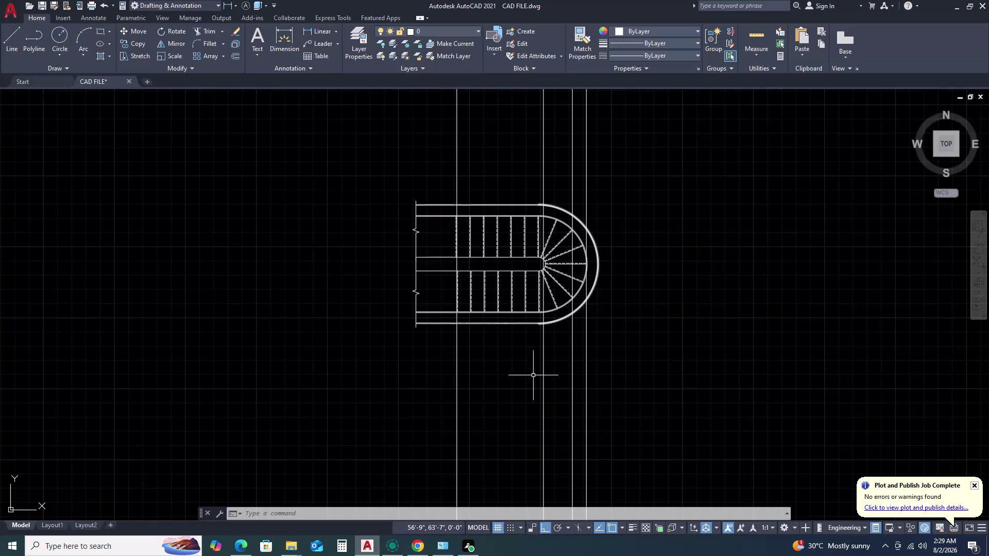
Bring the stepped stair section into view and window-select the top tread and riser.
scroll(down, 3)
scroll(up, 3)
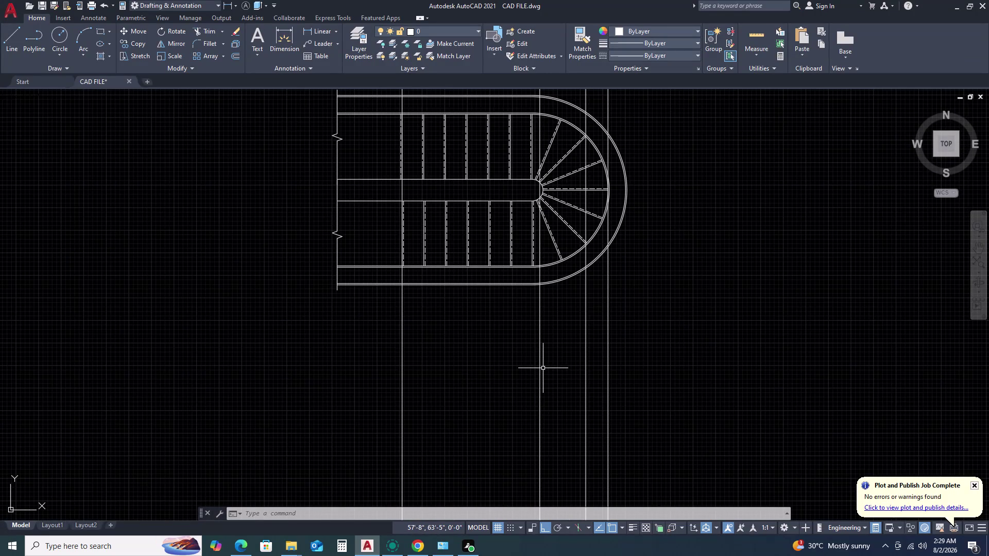
scroll(down, 3)
middle_drag(573, 403, 565, 348)
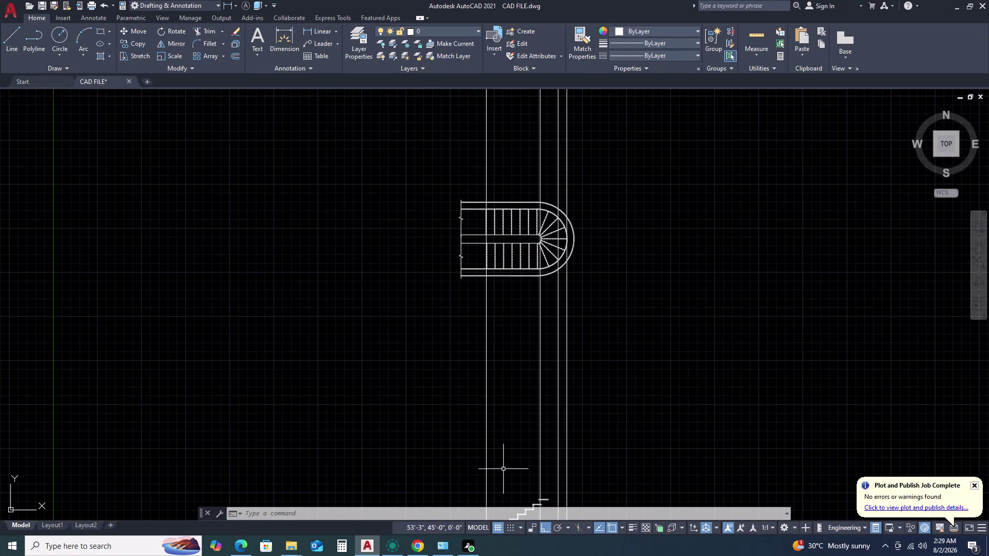
middle_drag(541, 461, 535, 408)
scroll(up, 3)
middle_drag(495, 432, 508, 391)
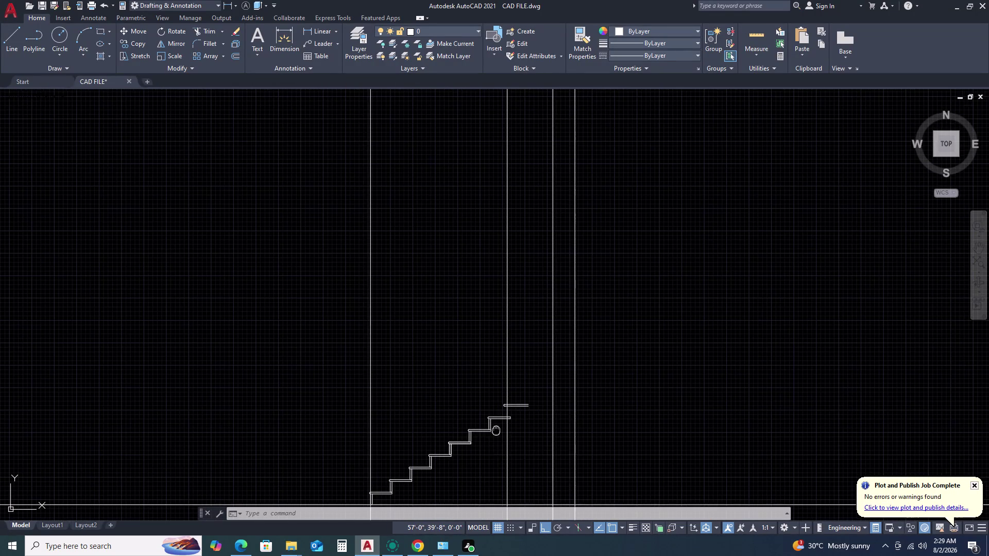
middle_click(509, 387)
scroll(up, 3)
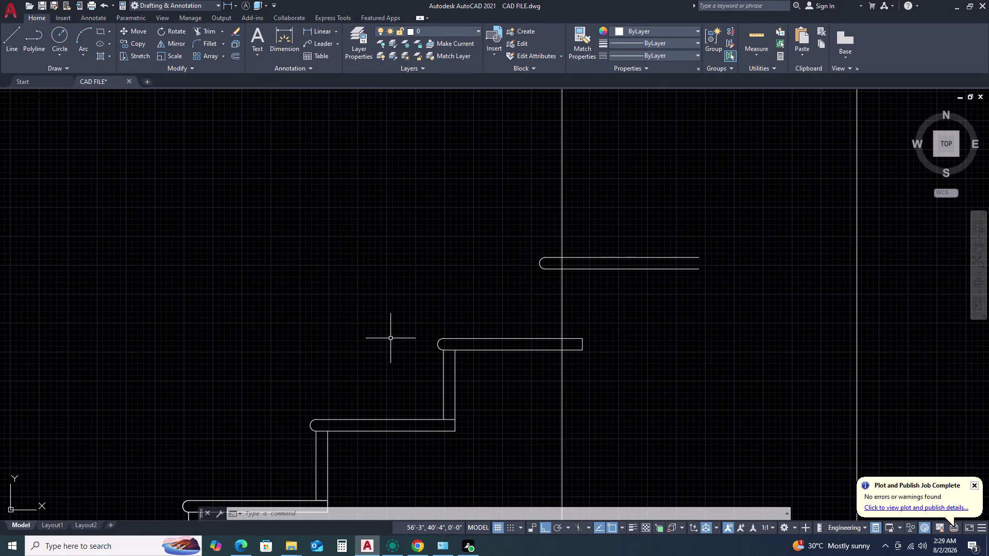
click(411, 302)
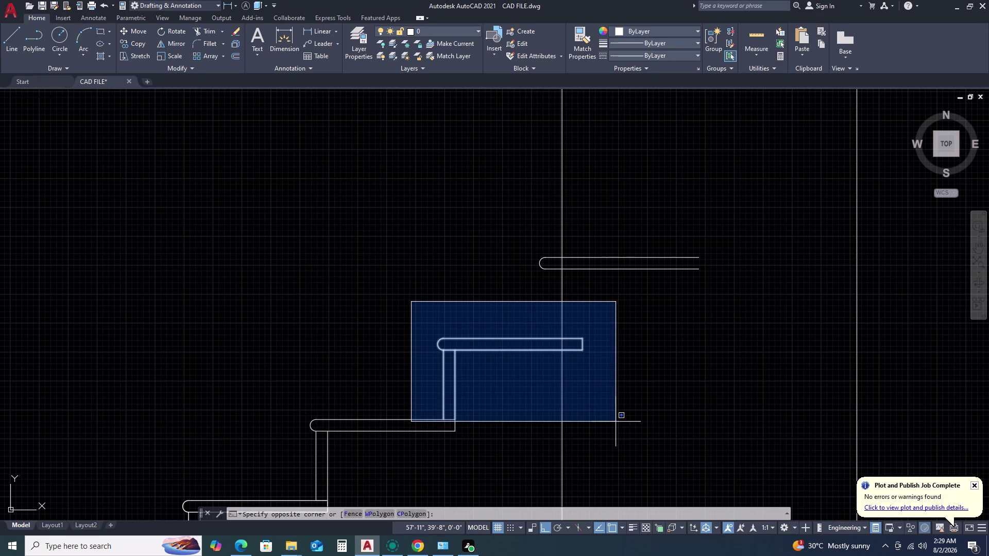
click(615, 422)
scroll(up, 3)
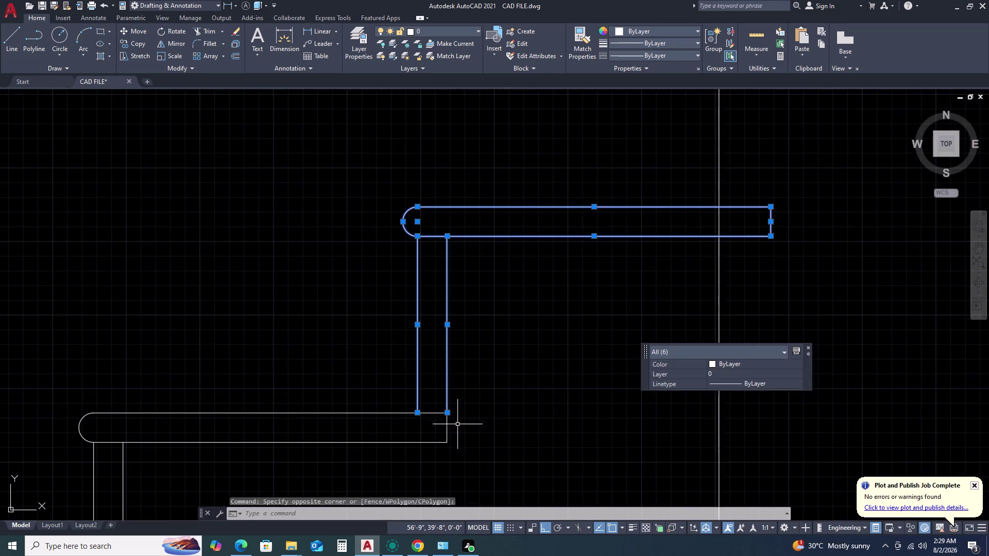
scroll(down, 3)
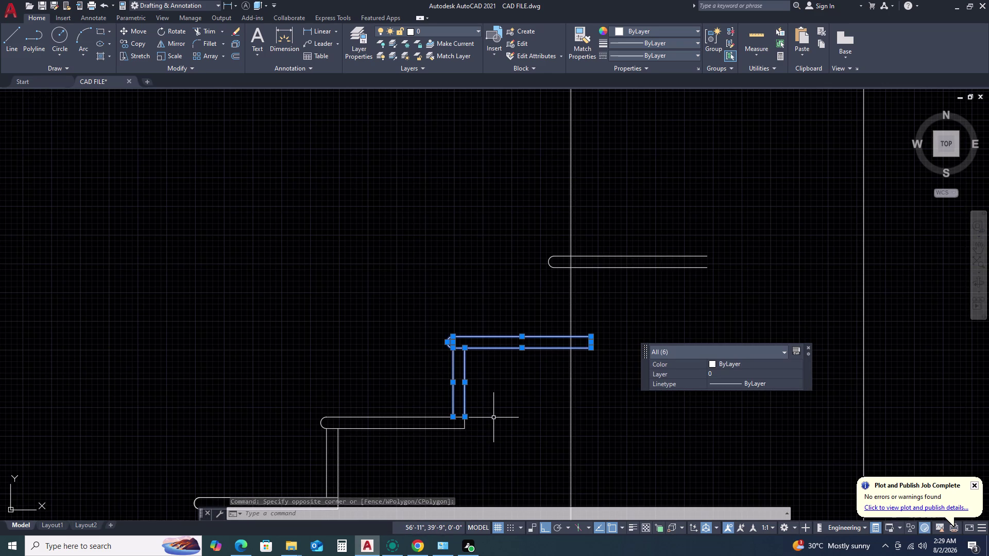
Copy the step from the riser's bottom corner onto the top tread, with Ortho off.
text(CO)
key(space)
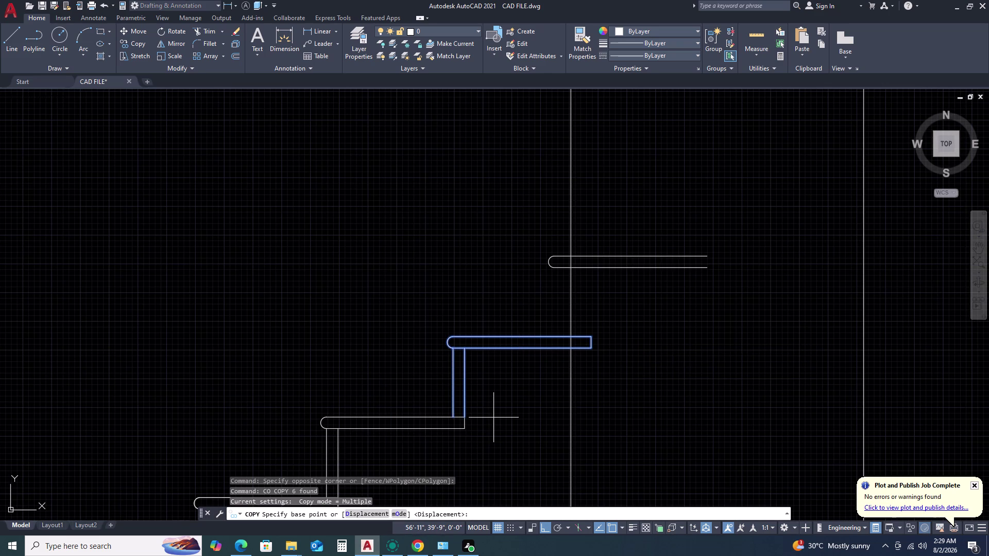
scroll(up, 3)
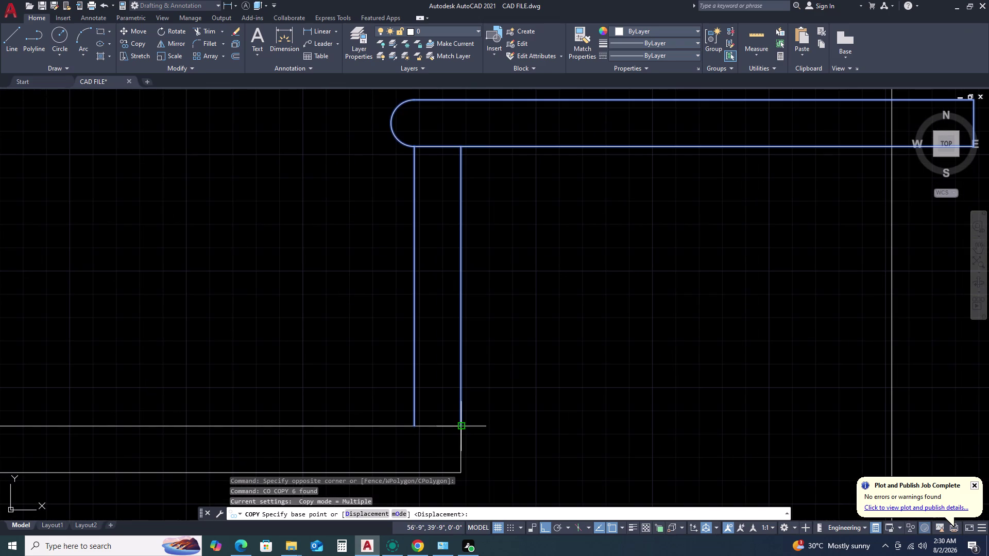
scroll(down, 3)
scroll(up, 3)
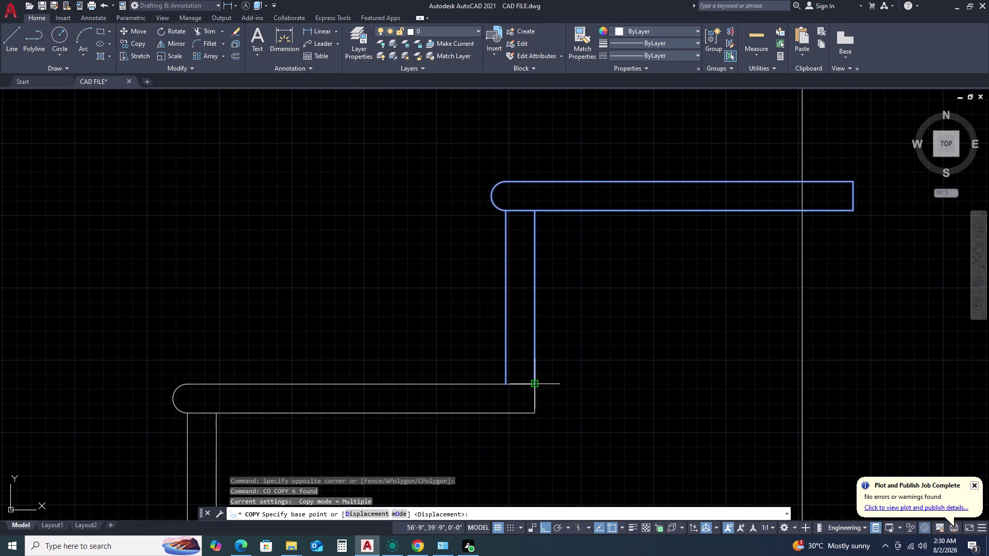
double_click(537, 382)
scroll(down, 3)
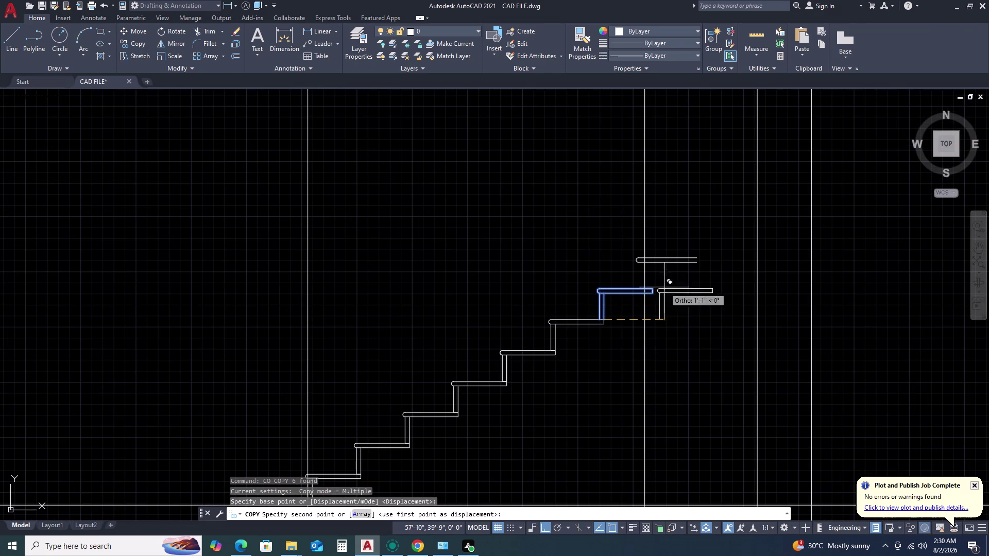
key(F8)
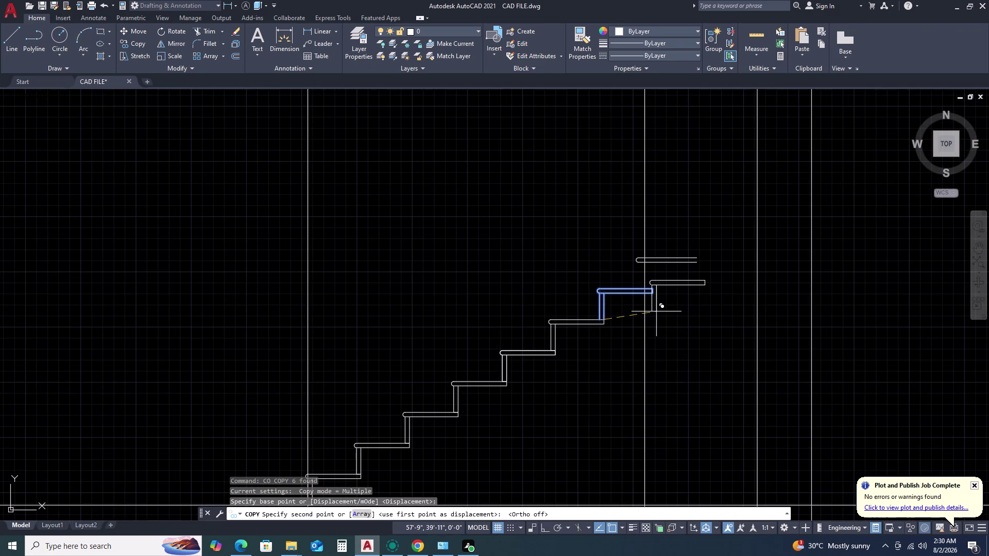
scroll(up, 3)
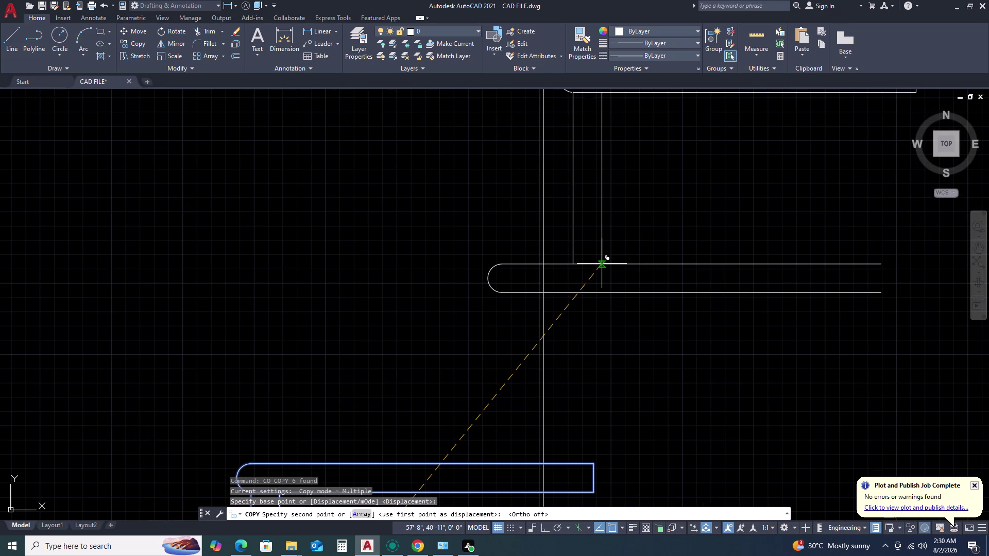
click(602, 263)
scroll(down, 3)
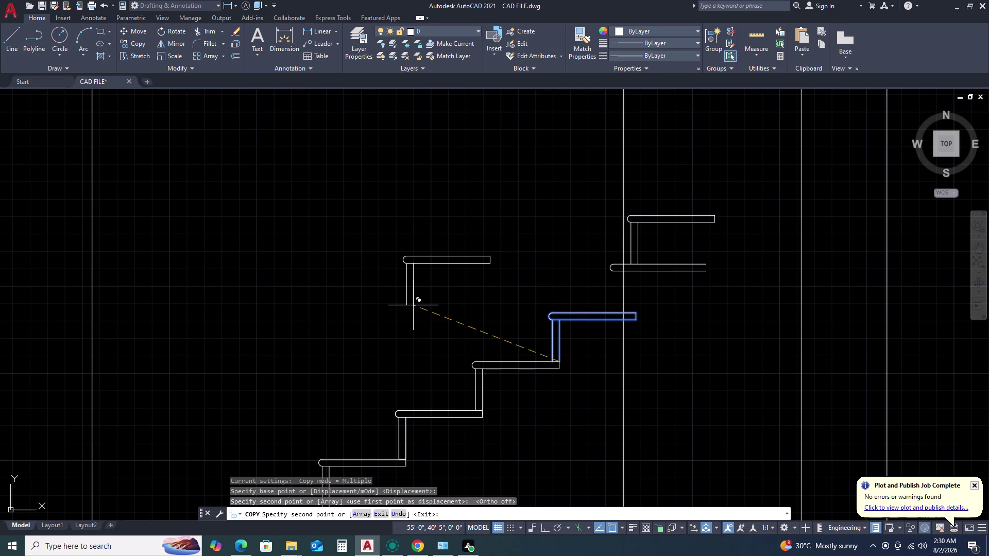
key(Escape)
scroll(up, 3)
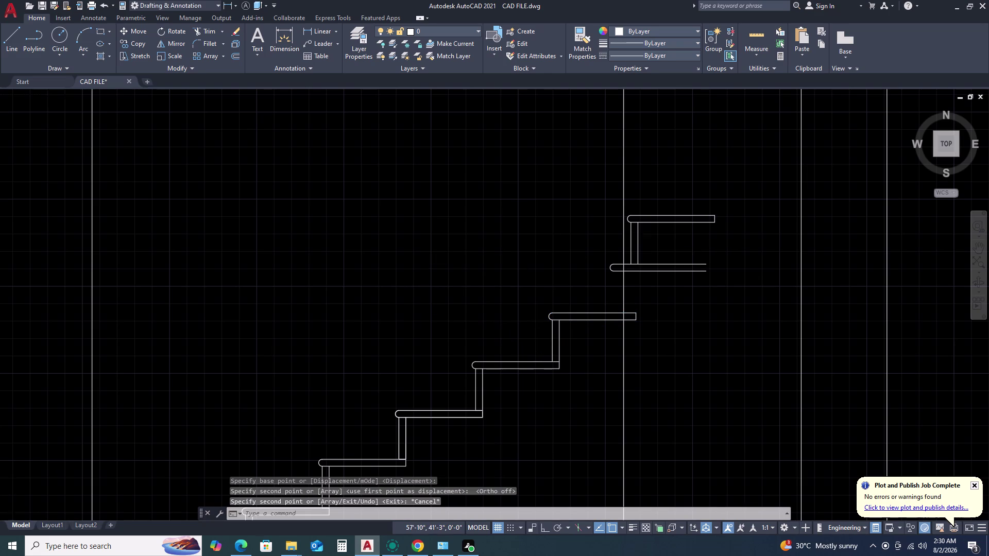
scroll(up, 3)
scroll(down, 3)
scroll(up, 3)
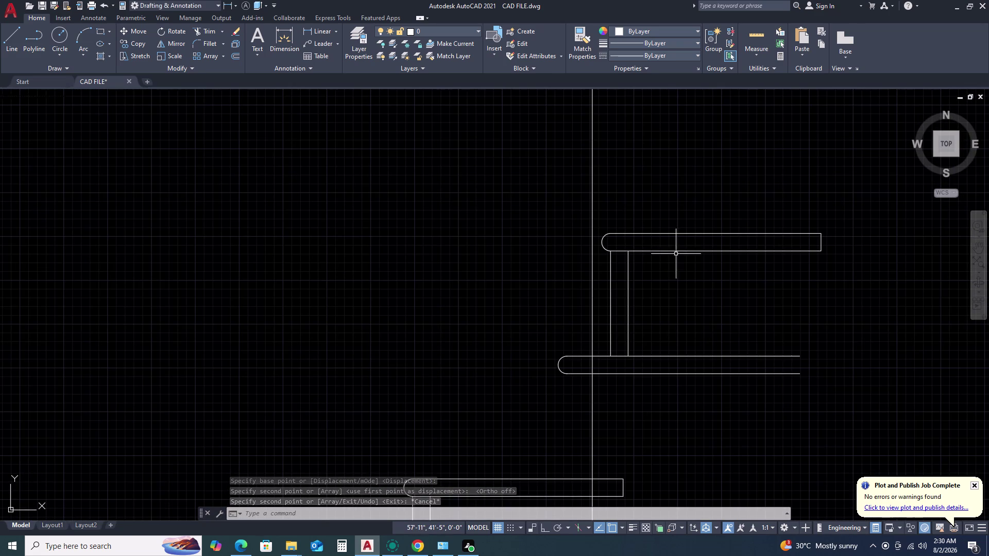
middle_drag(675, 254, 593, 271)
scroll(up, 3)
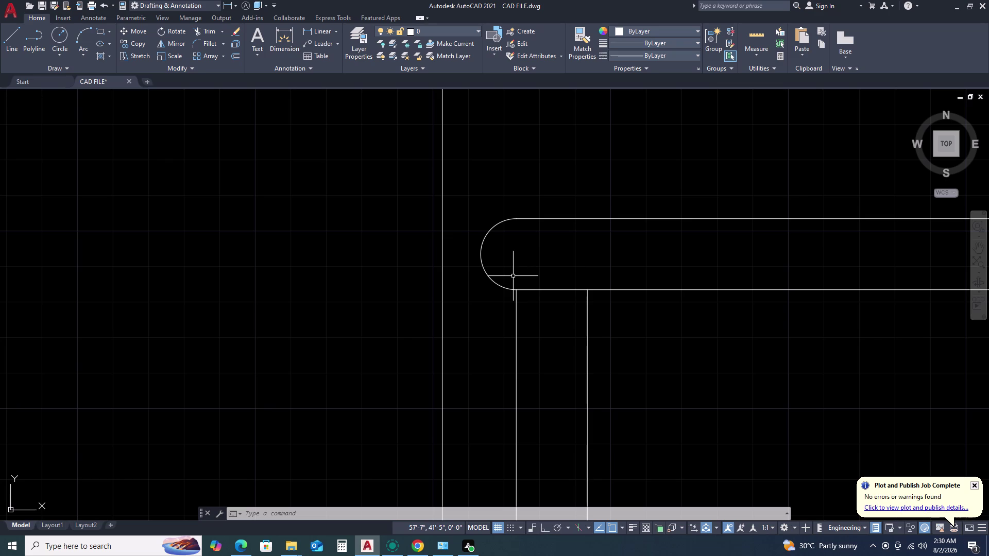
click(461, 204)
scroll(down, 3)
middle_drag(737, 367, 582, 361)
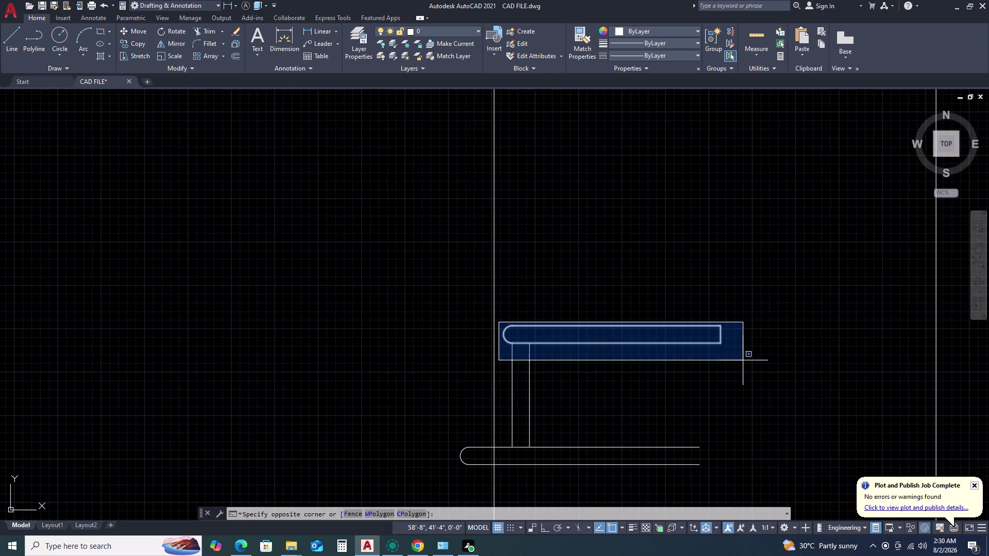
Move the top tread left from its rounded nose, past its riser.
click(743, 359)
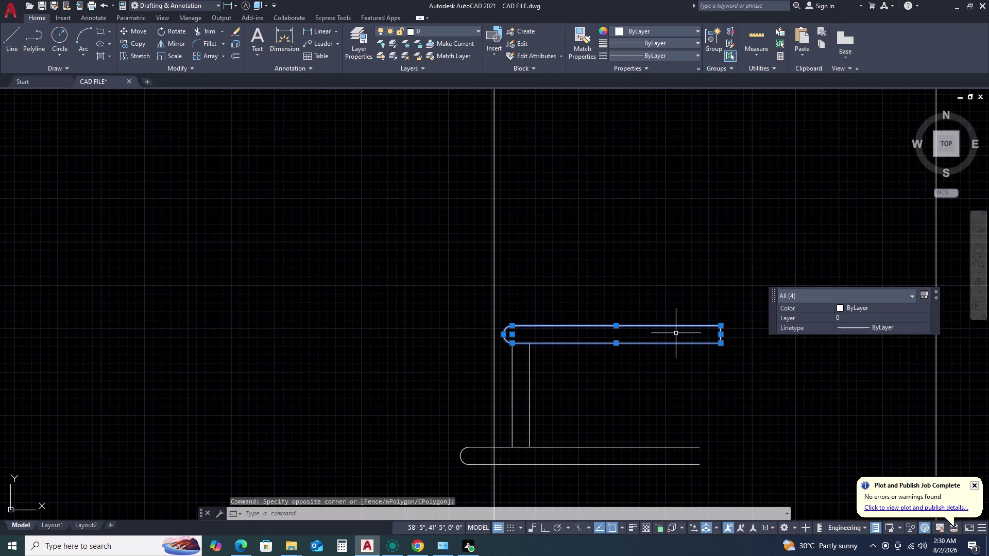
text(M)
key(space)
scroll(up, 3)
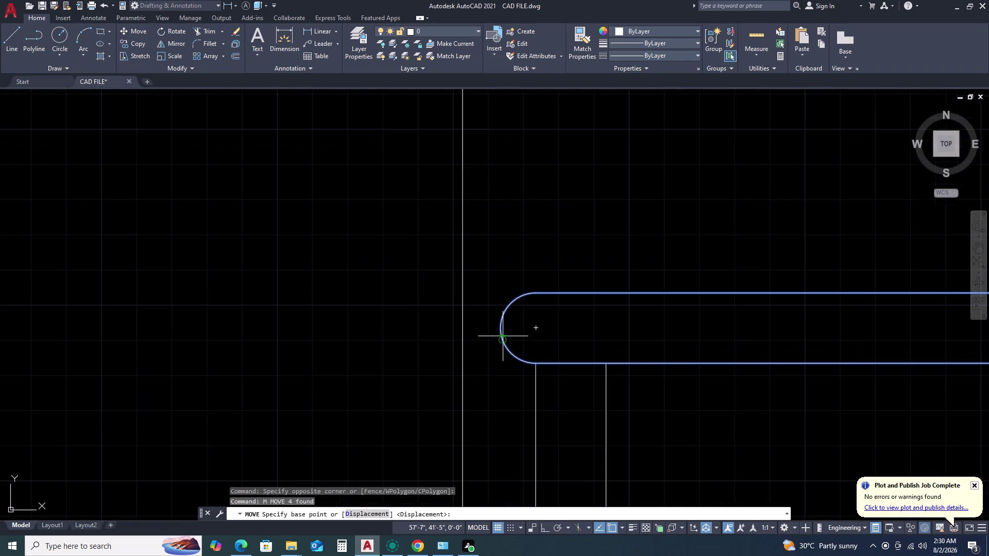
click(503, 328)
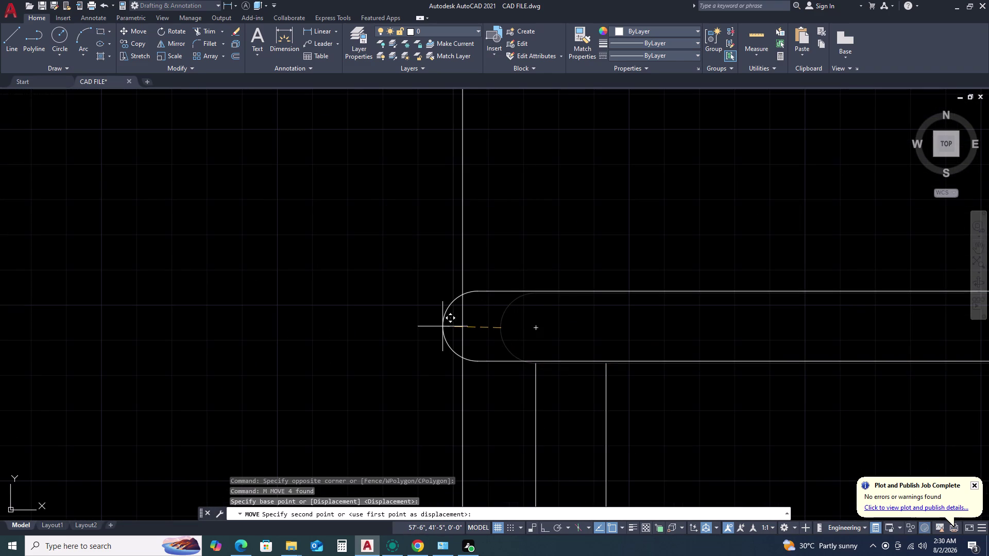
click(461, 327)
scroll(down, 3)
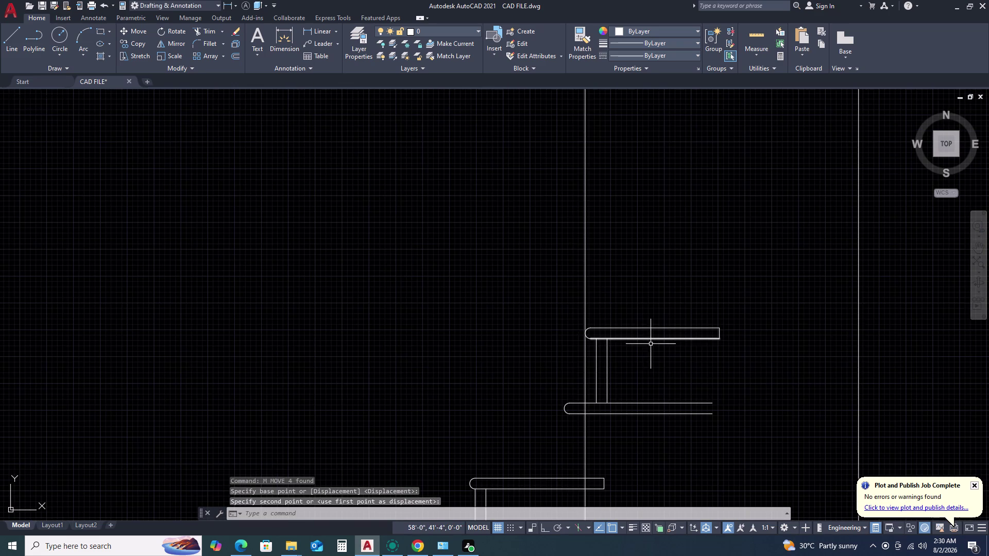
scroll(up, 3)
Delete the short right end line of the top tread.
click(774, 332)
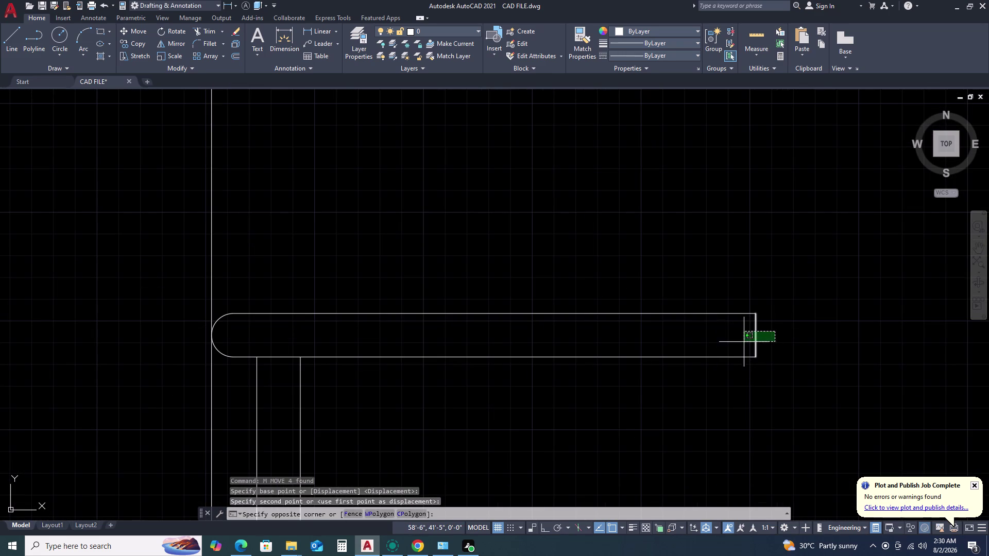
click(743, 339)
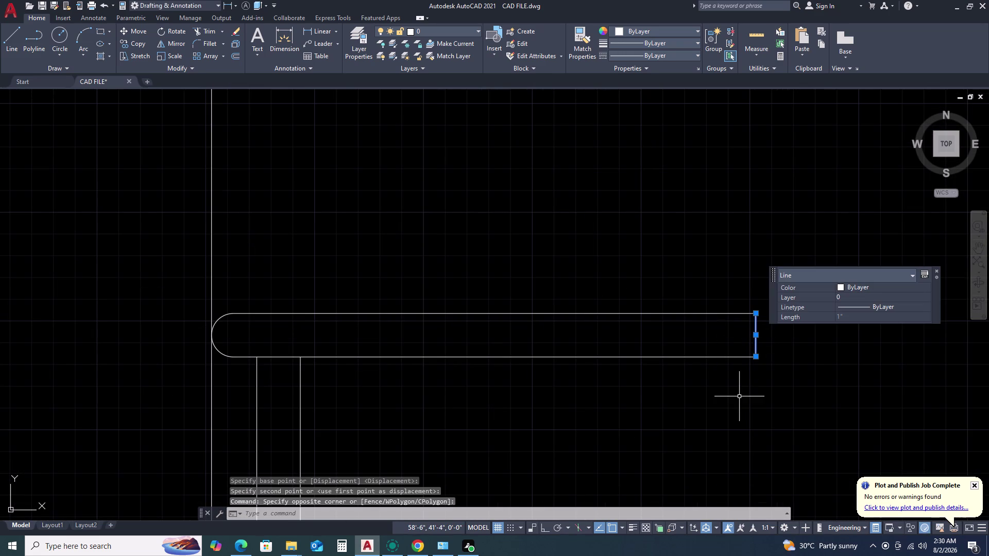
key(Delete)
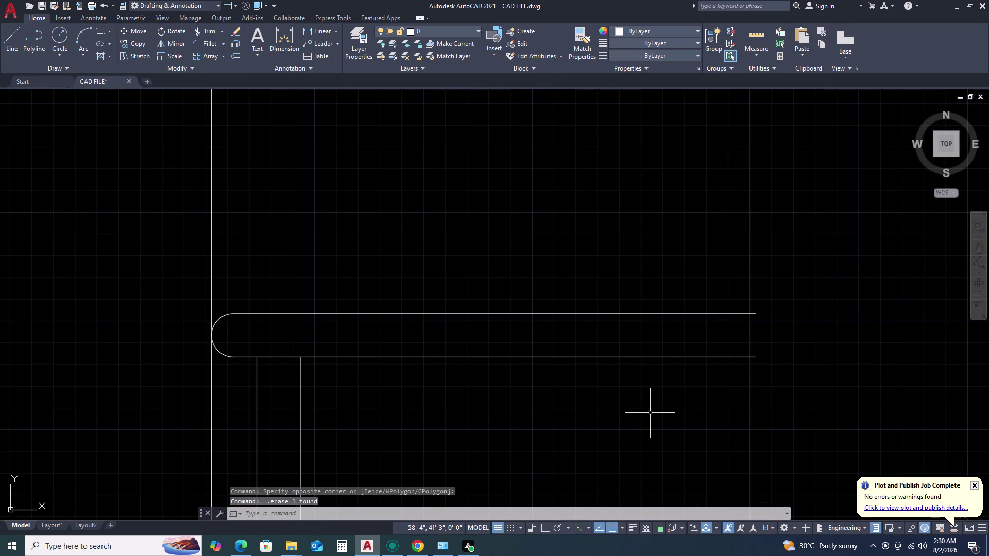
text(EX)
key(space)
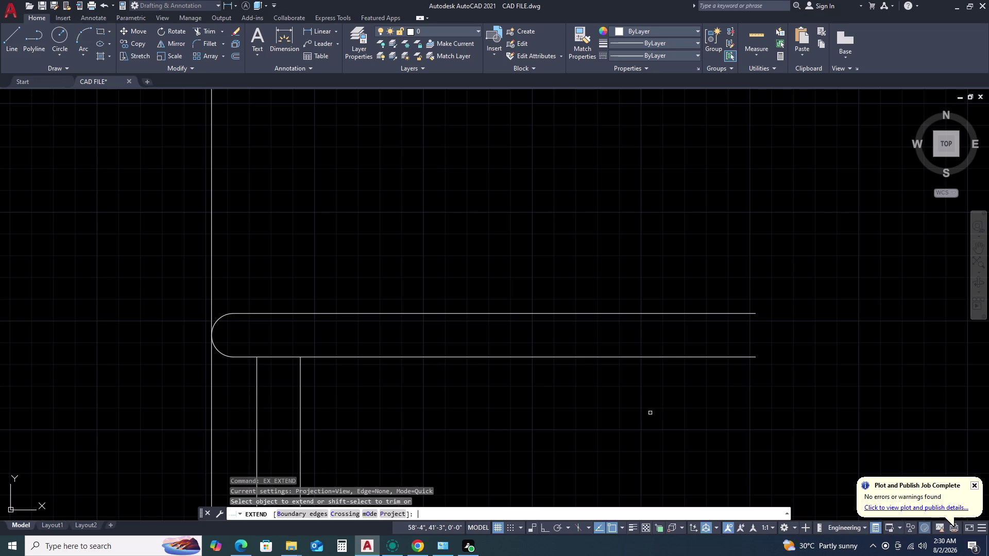
Extend the tread lines to the wall line using a fence selection.
scroll(down, 3)
click(705, 359)
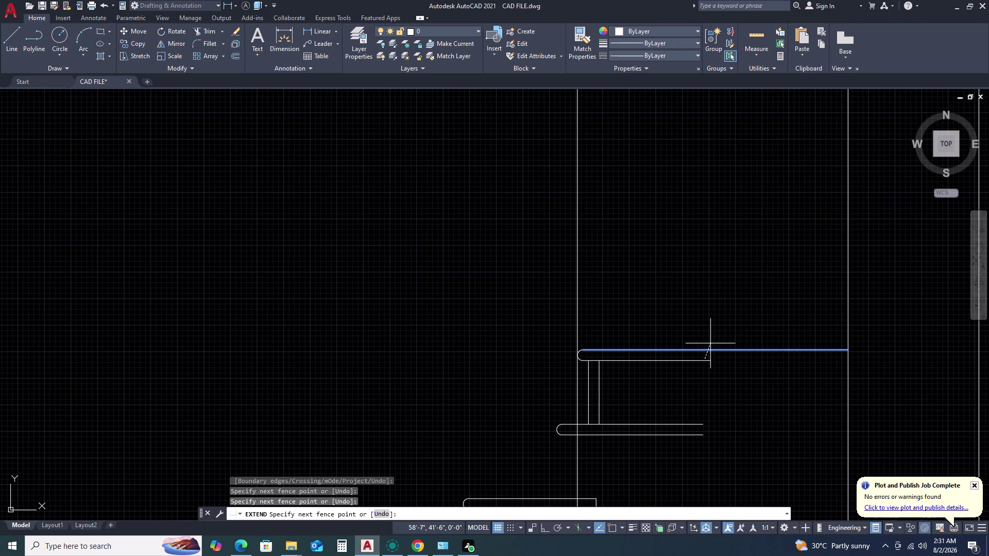
click(711, 343)
click(703, 362)
scroll(down, 3)
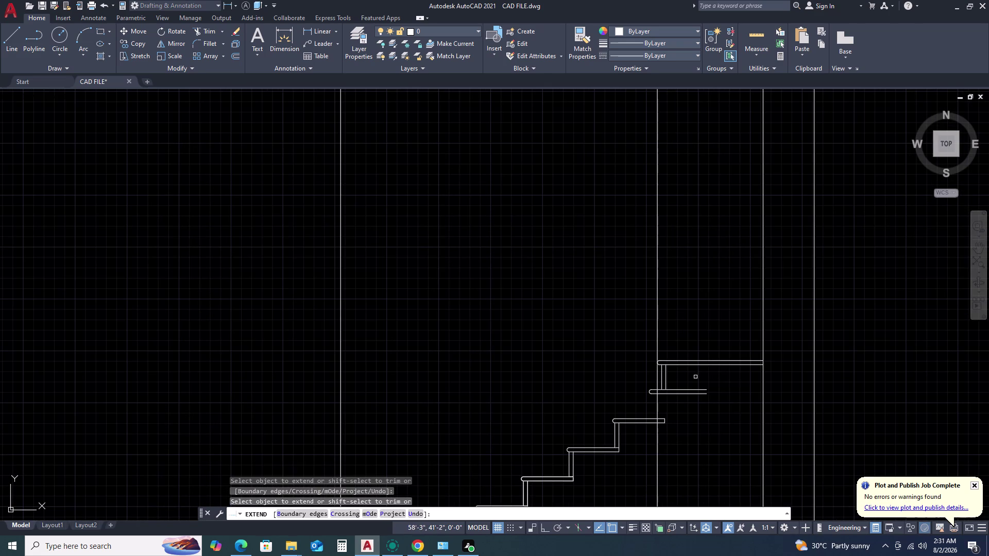
scroll(up, 3)
key(Escape)
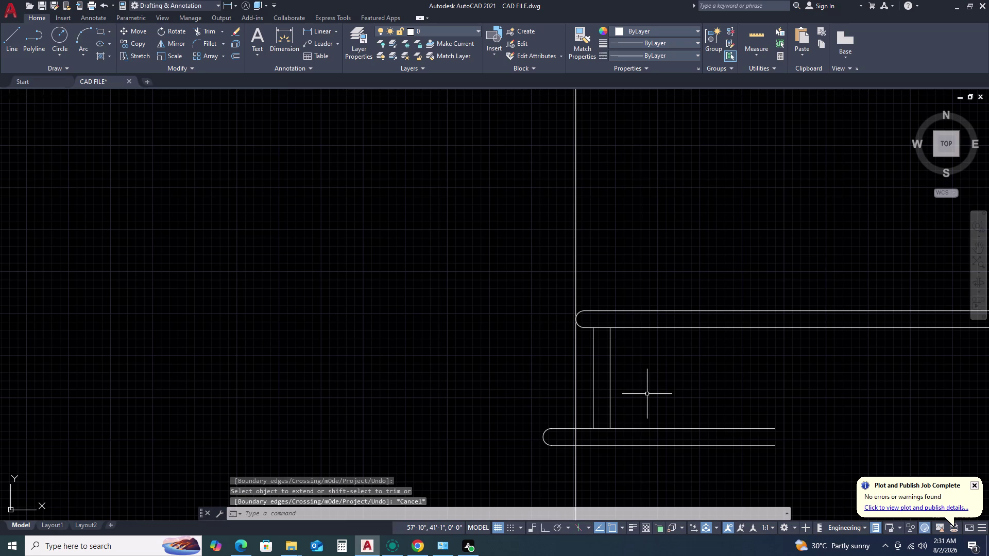
Erase the two short vertical riser lines between the treads.
scroll(up, 3)
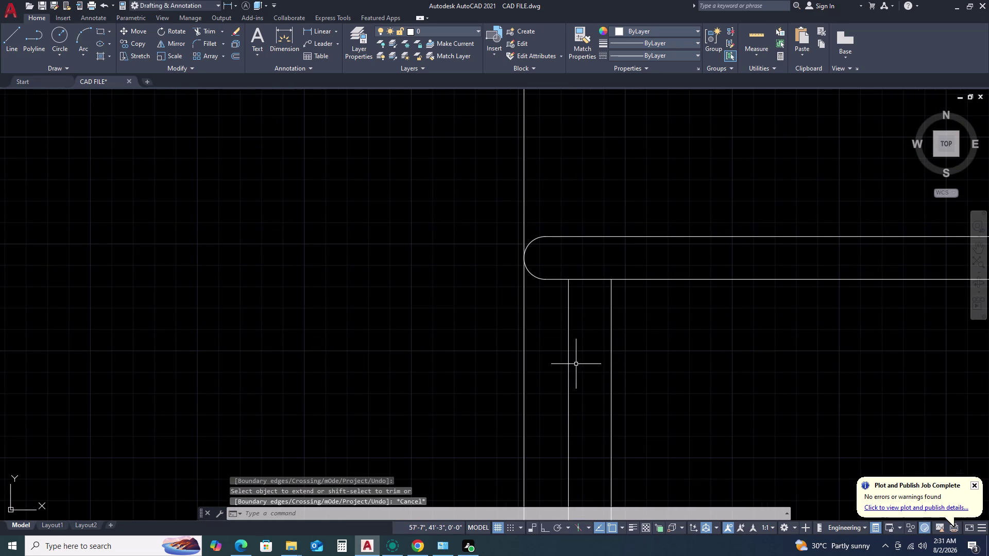
click(652, 355)
click(546, 402)
scroll(down, 3)
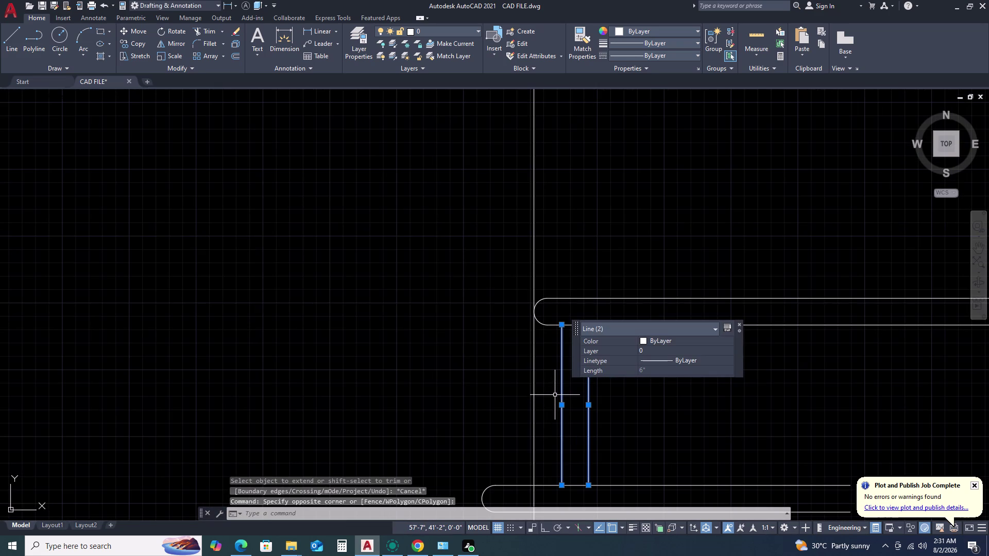
key(Delete)
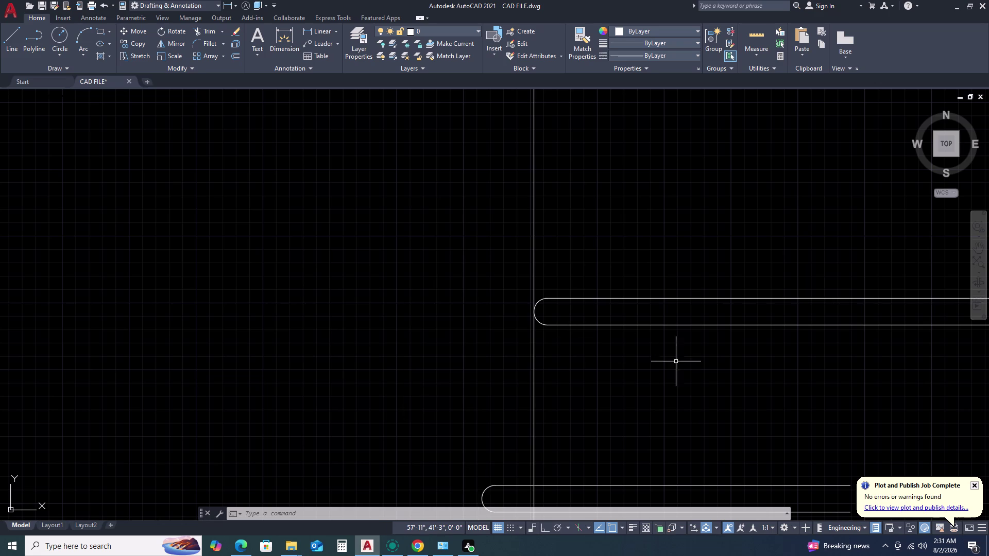
Pan to the lower stepped treads and window-select a tread with its riser lines.
scroll(down, 3)
middle_drag(670, 359, 665, 357)
middle_drag(660, 357, 623, 352)
middle_drag(586, 347, 580, 347)
scroll(up, 3)
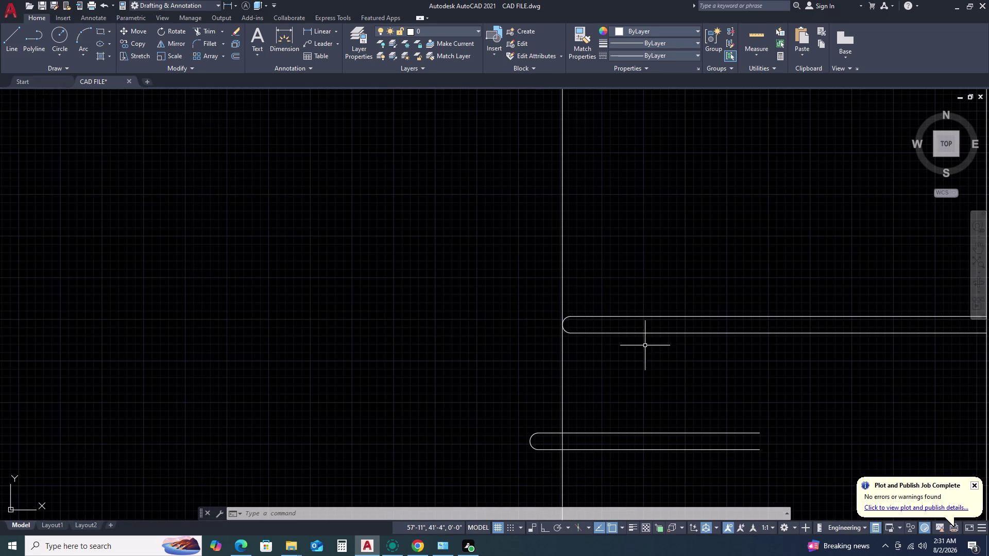
middle_drag(632, 341, 623, 336)
middle_click(618, 335)
middle_drag(670, 352, 610, 338)
scroll(down, 3)
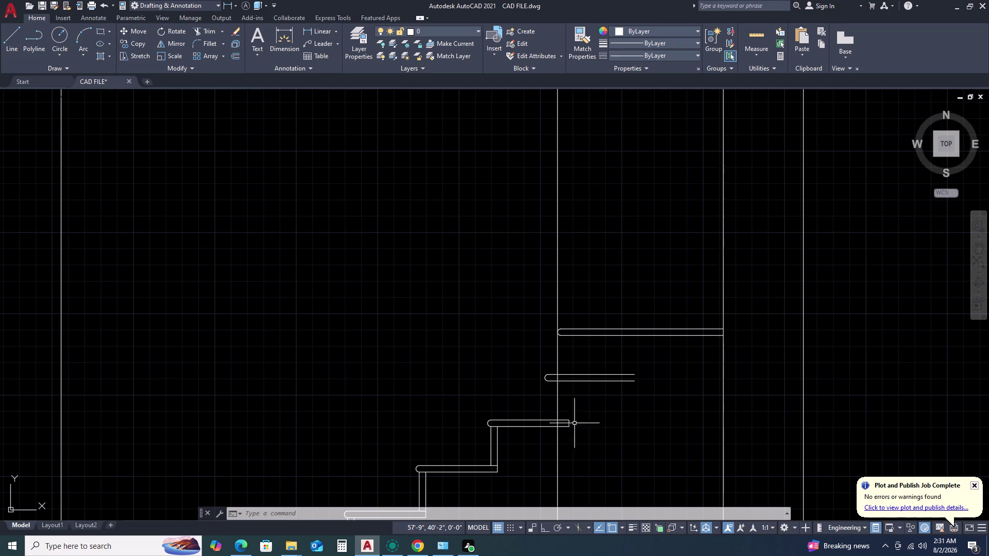
middle_drag(549, 389, 542, 388)
click(520, 410)
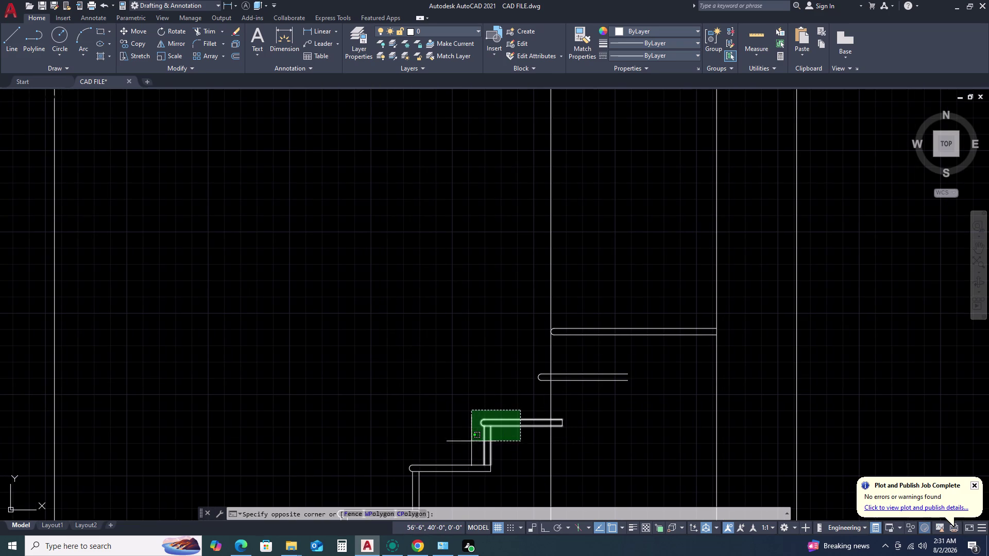
click(472, 441)
scroll(up, 3)
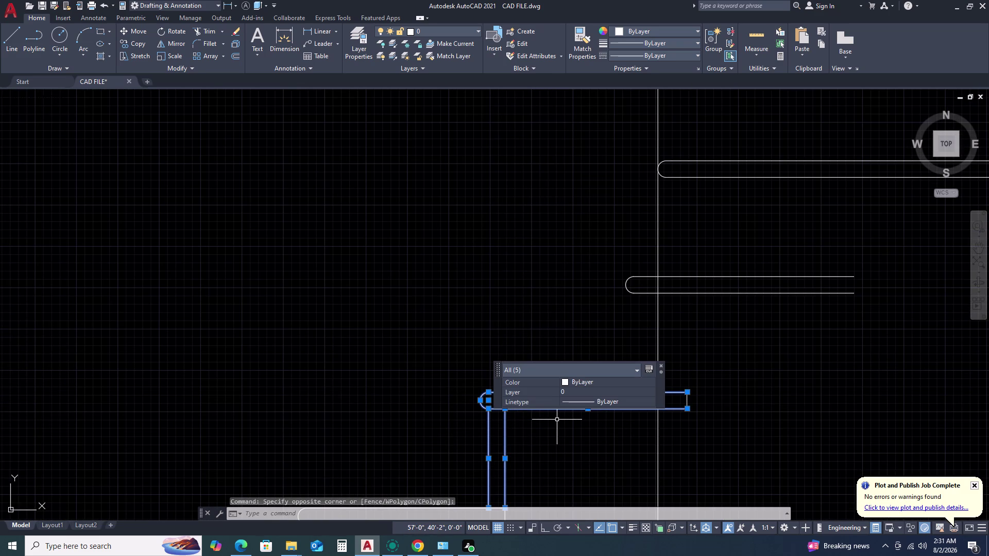
Copy the selected tread and risers up to the upper tread position.
text(CO)
key(space)
middle_drag(564, 460, 560, 442)
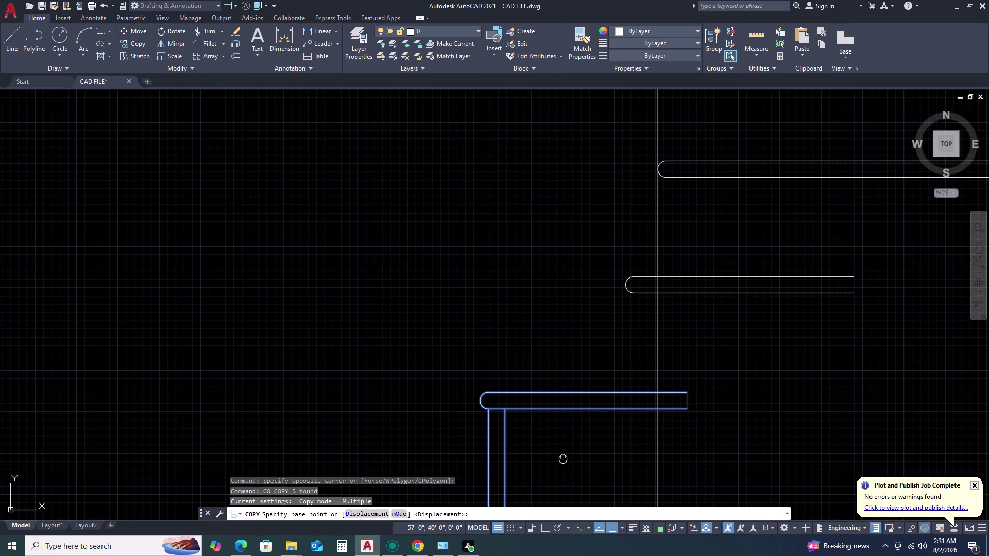
middle_drag(560, 442, 558, 385)
click(498, 436)
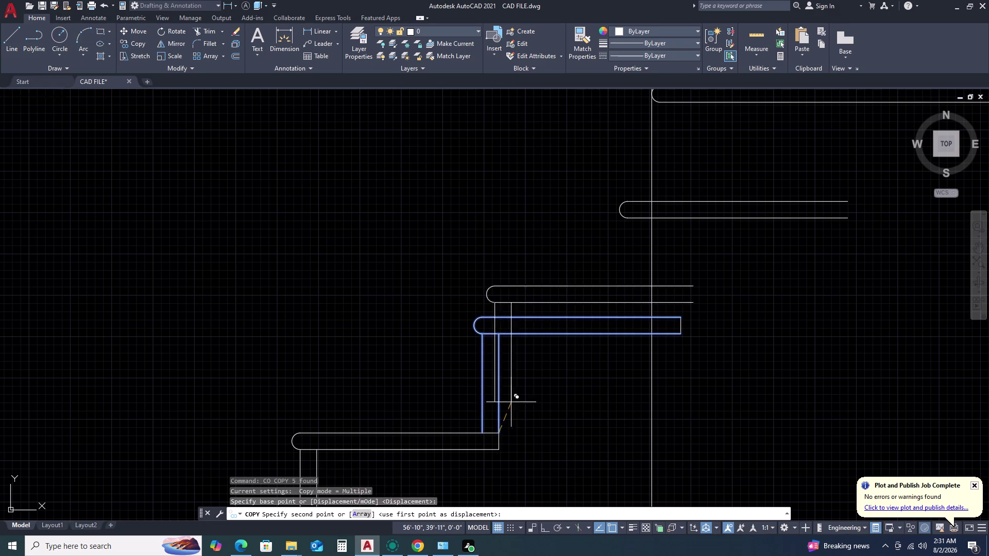
scroll(down, 3)
scroll(up, 3)
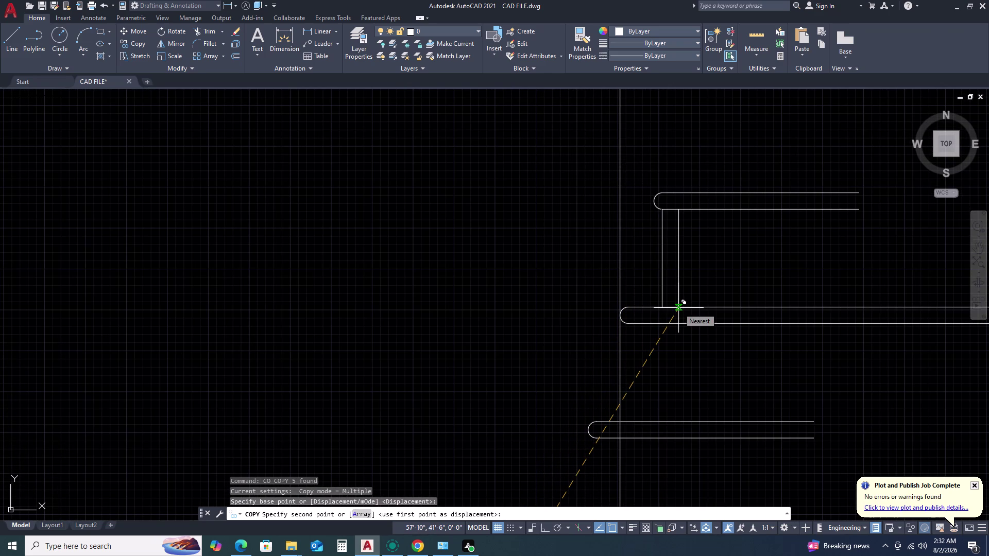
scroll(down, 3)
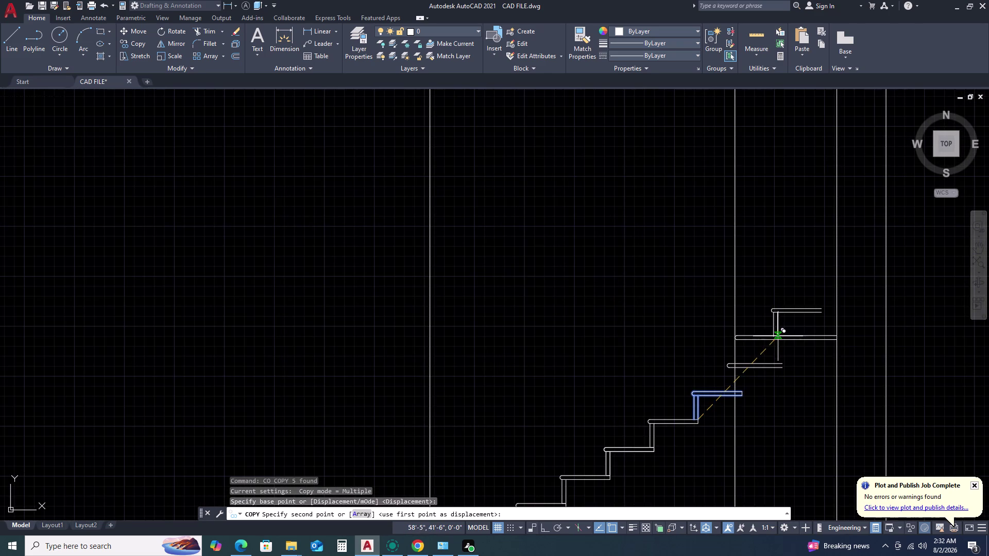
scroll(up, 3)
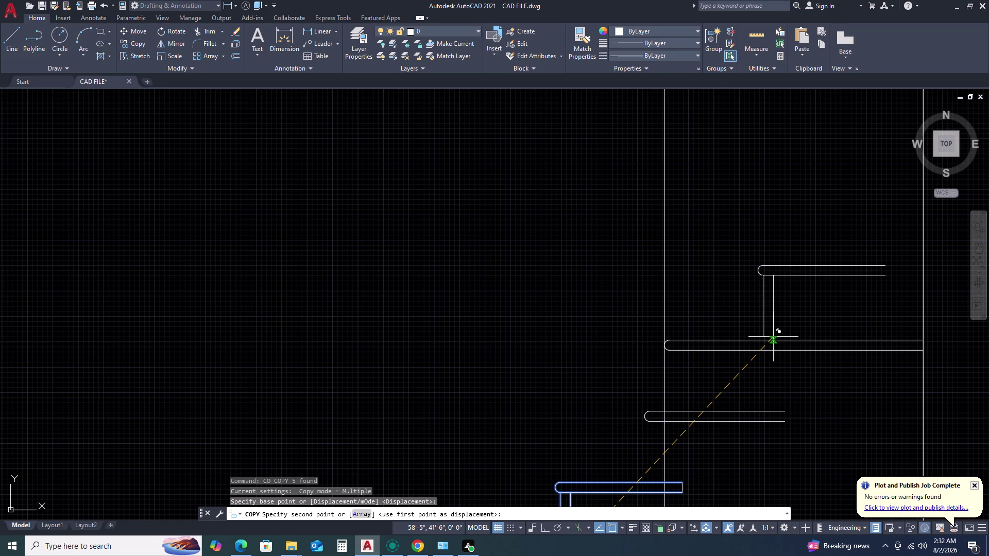
click(770, 341)
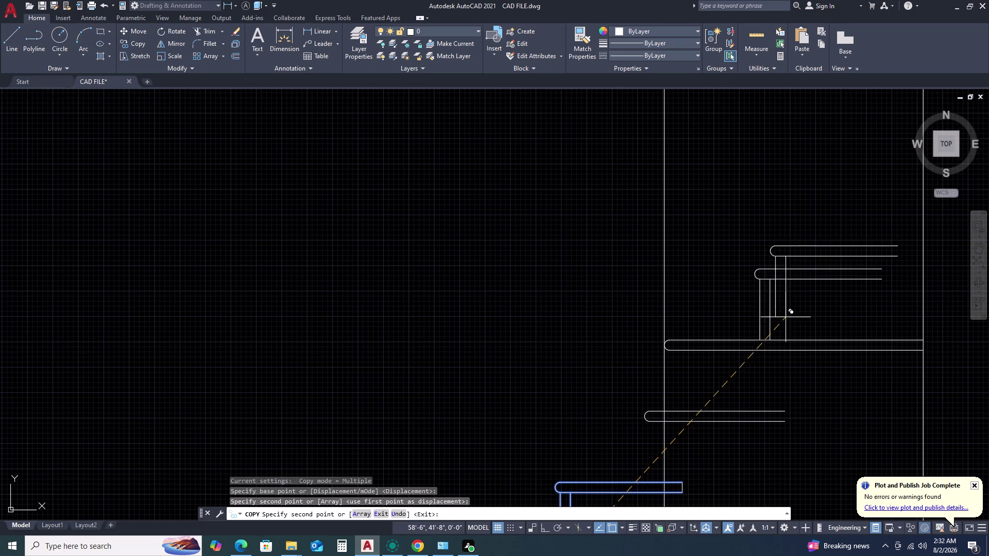
key(Escape)
scroll(down, 3)
middle_drag(786, 302, 643, 366)
middle_click(638, 373)
scroll(down, 3)
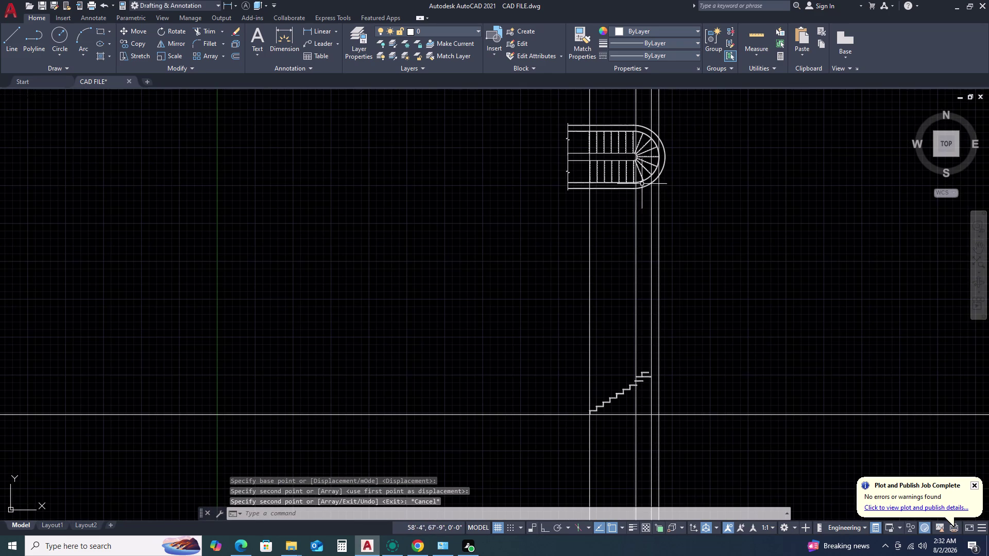
scroll(up, 3)
middle_drag(635, 164, 634, 172)
middle_drag(632, 182, 631, 232)
middle_drag(631, 241, 630, 245)
scroll(up, 3)
middle_drag(649, 255, 650, 261)
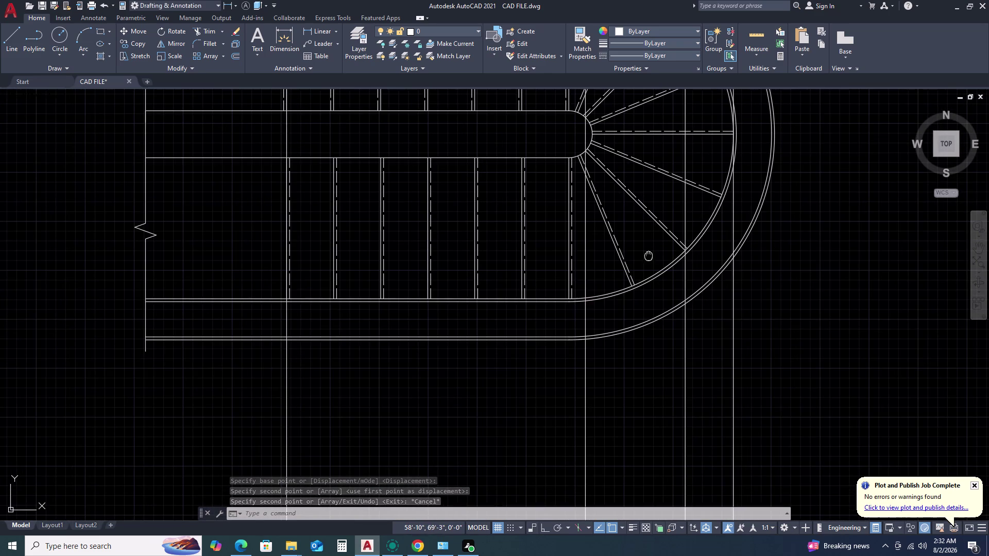
middle_drag(649, 262, 650, 264)
scroll(up, 3)
middle_drag(606, 149, 602, 226)
middle_drag(600, 226, 594, 232)
scroll(up, 3)
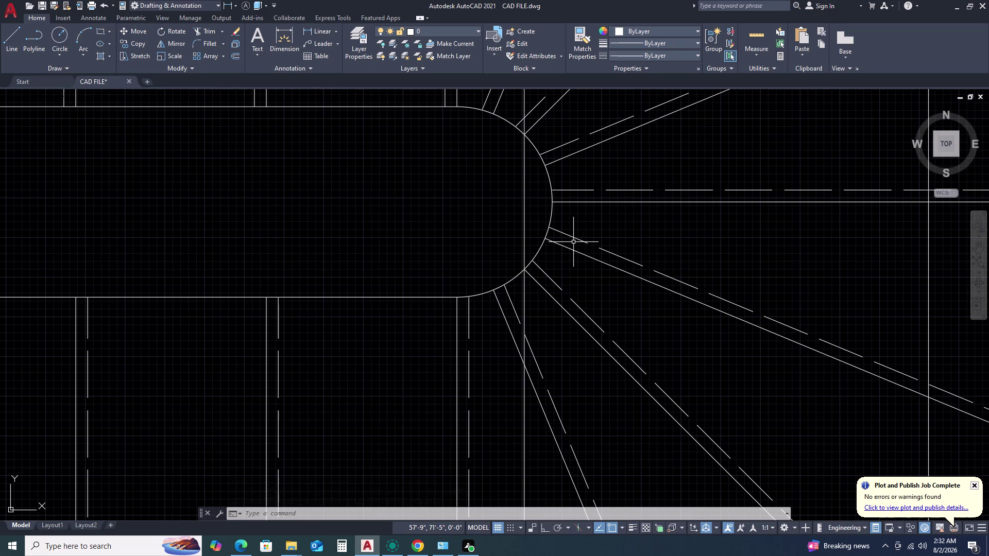
text(XL)
key(space)
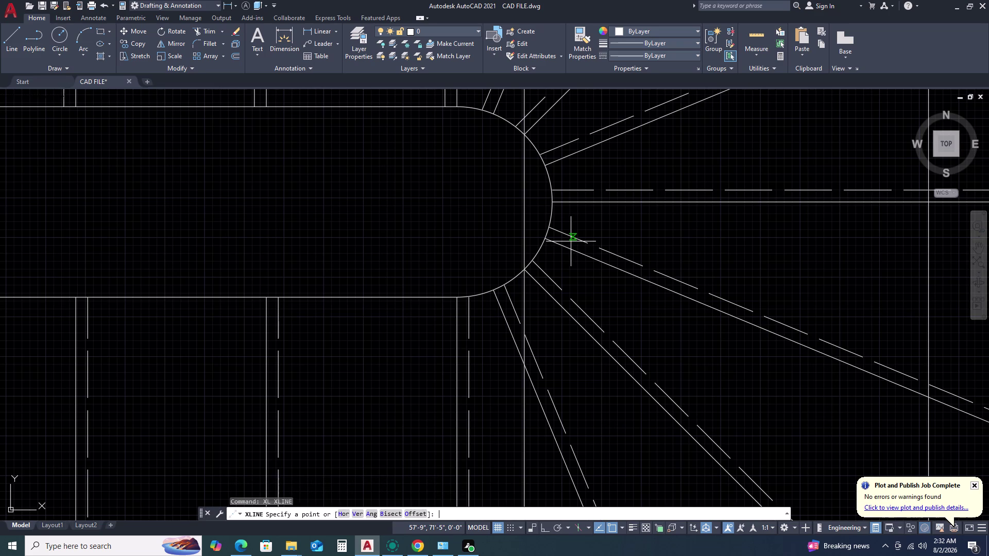
key(v)
key(space)
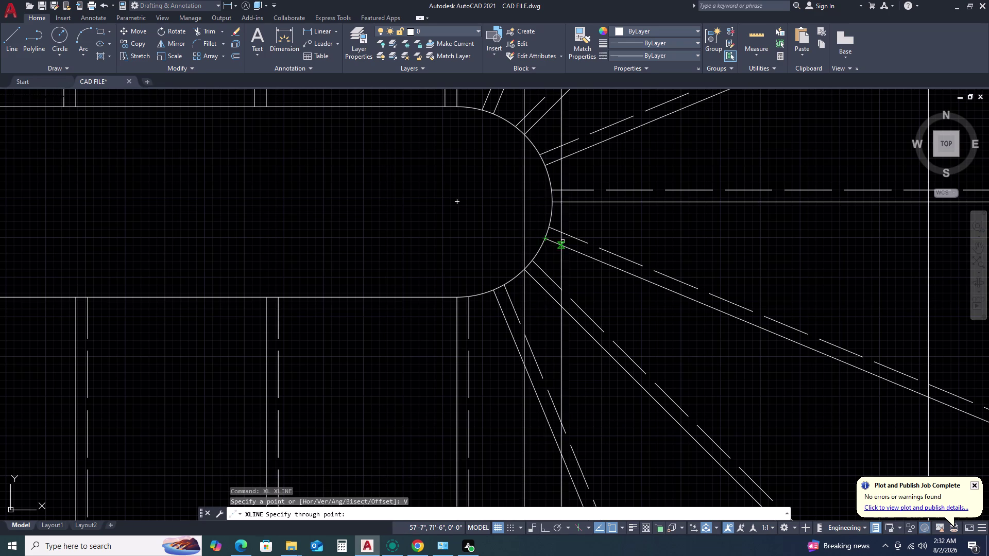
scroll(down, 3)
scroll(up, 3)
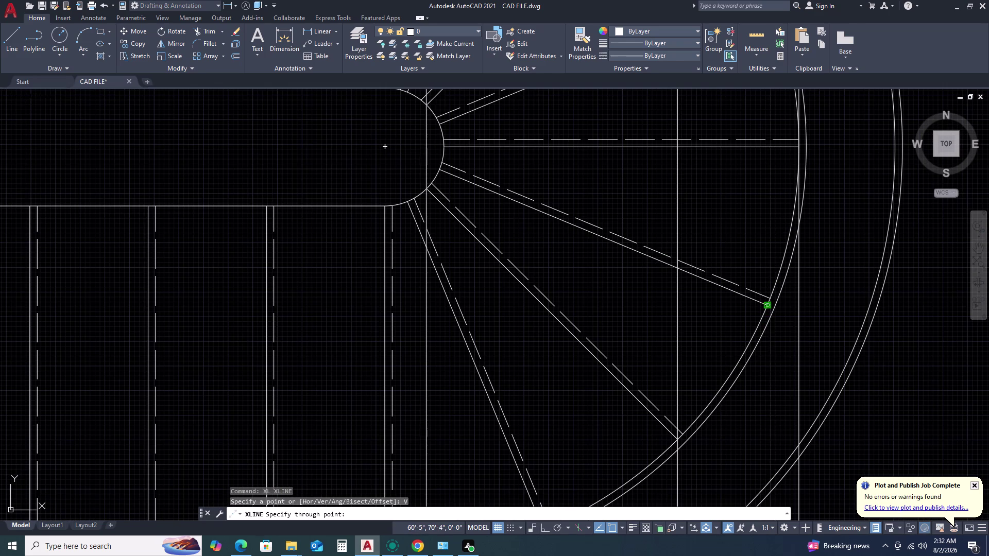
click(764, 306)
key(Escape)
click(698, 301)
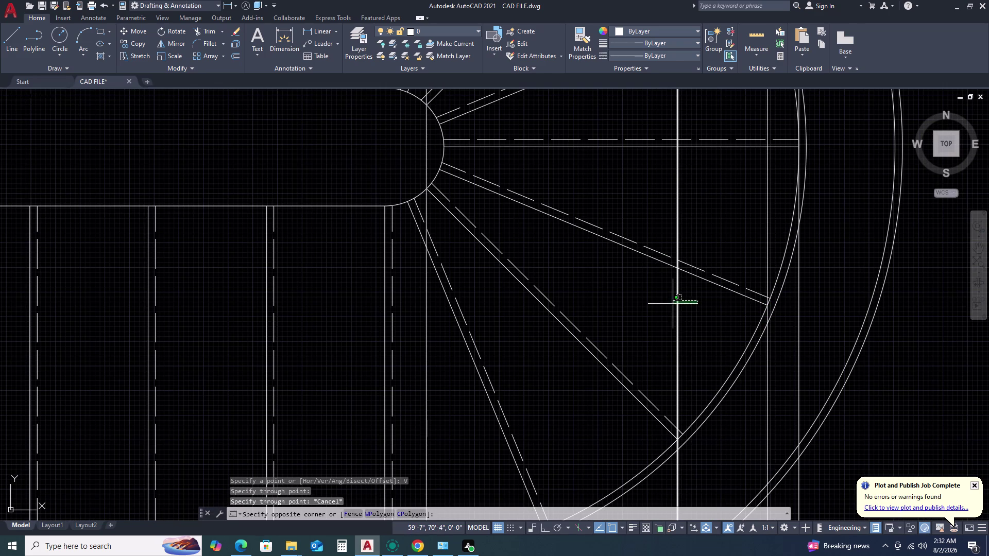
click(661, 300)
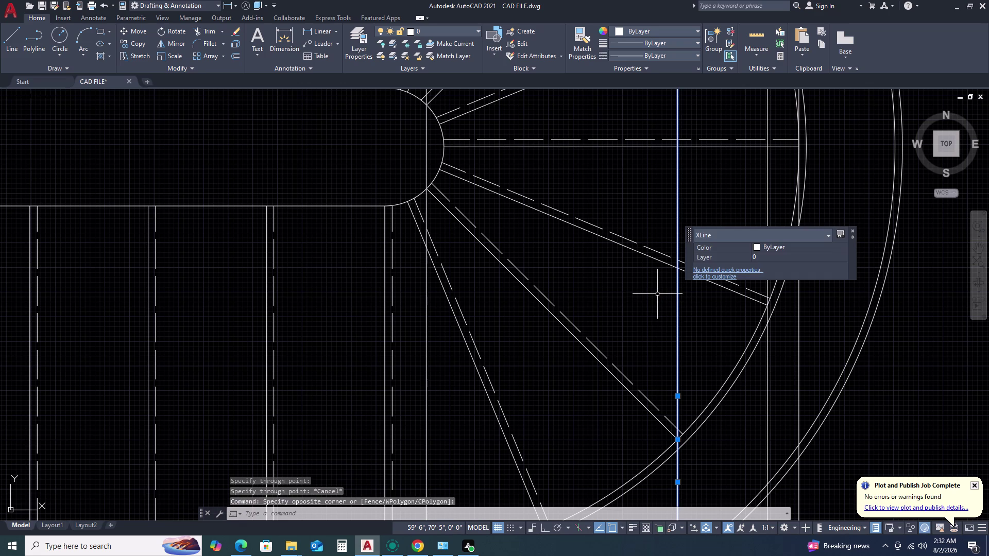
key(Delete)
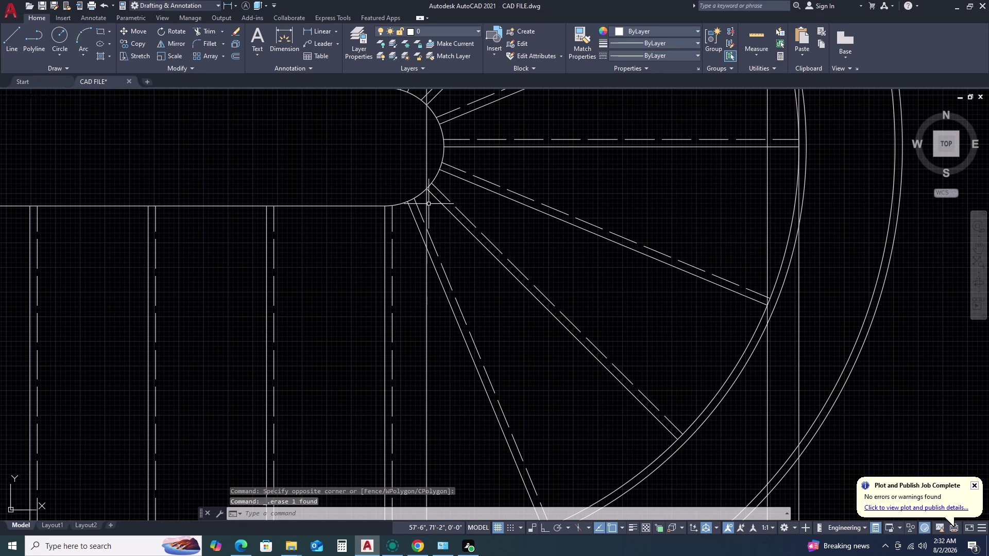
scroll(down, 3)
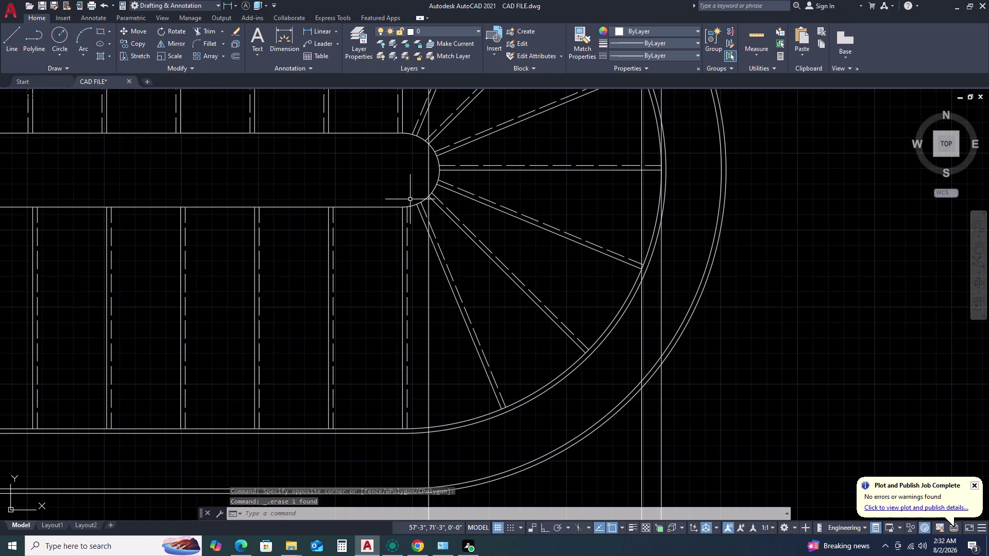
Pan to the stepped treads, then window-select and delete an object there.
scroll(up, 3)
scroll(down, 3)
scroll(down, 3)
middle_drag(545, 315, 550, 273)
middle_drag(550, 206, 550, 198)
middle_drag(562, 330, 556, 239)
middle_drag(555, 215, 555, 204)
scroll(down, 3)
scroll(up, 3)
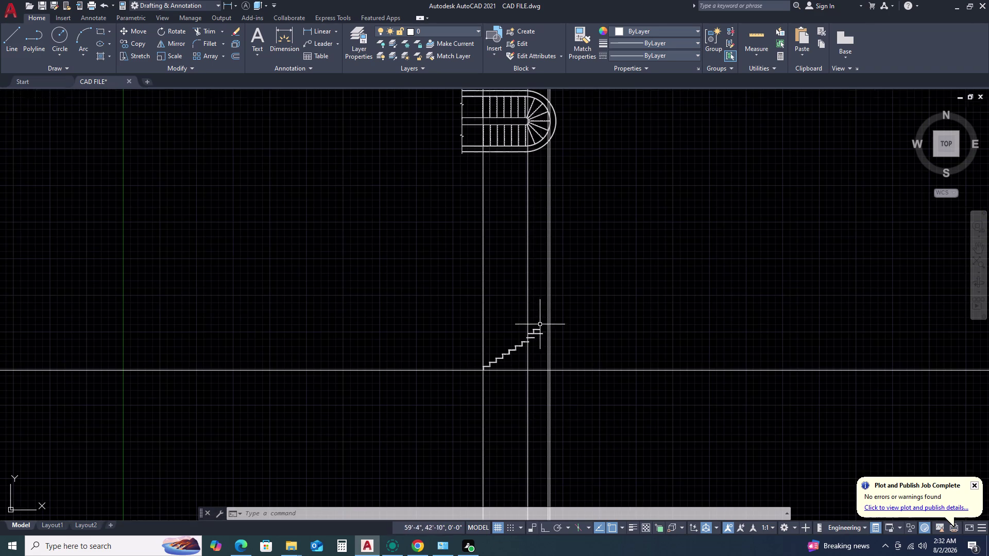
scroll(up, 3)
scroll(up, 3)
scroll(down, 3)
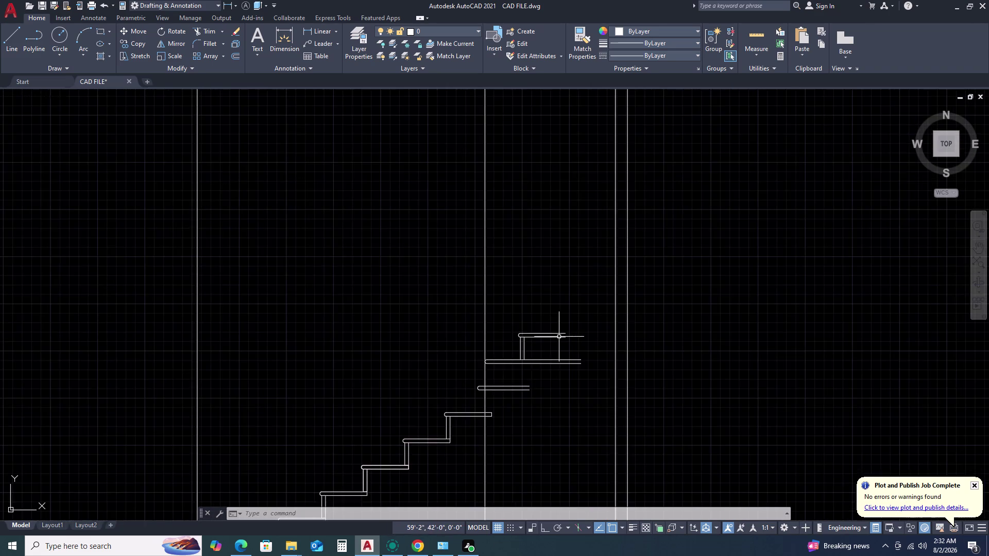
scroll(down, 3)
scroll(down, 3)
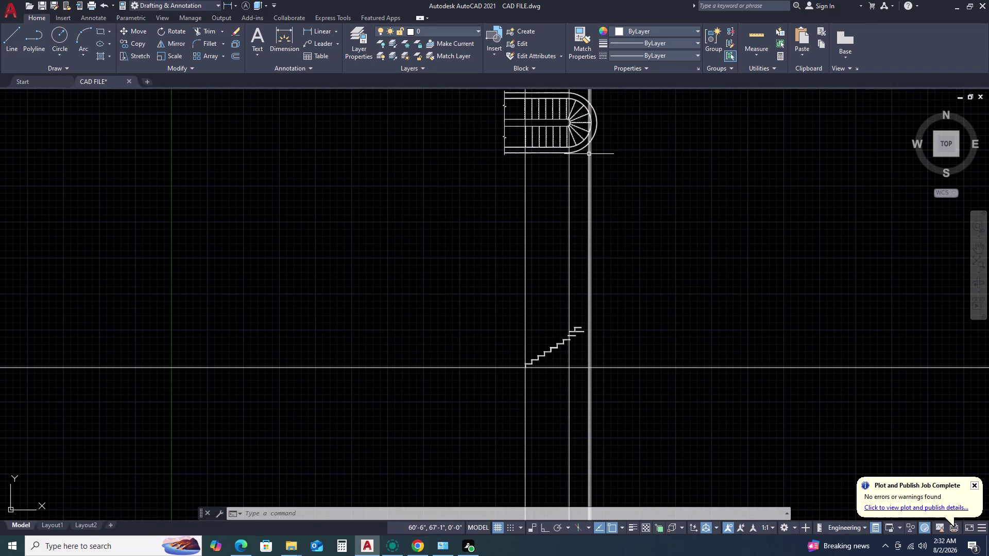
middle_drag(582, 165, 587, 164)
middle_drag(634, 317, 645, 342)
scroll(up, 3)
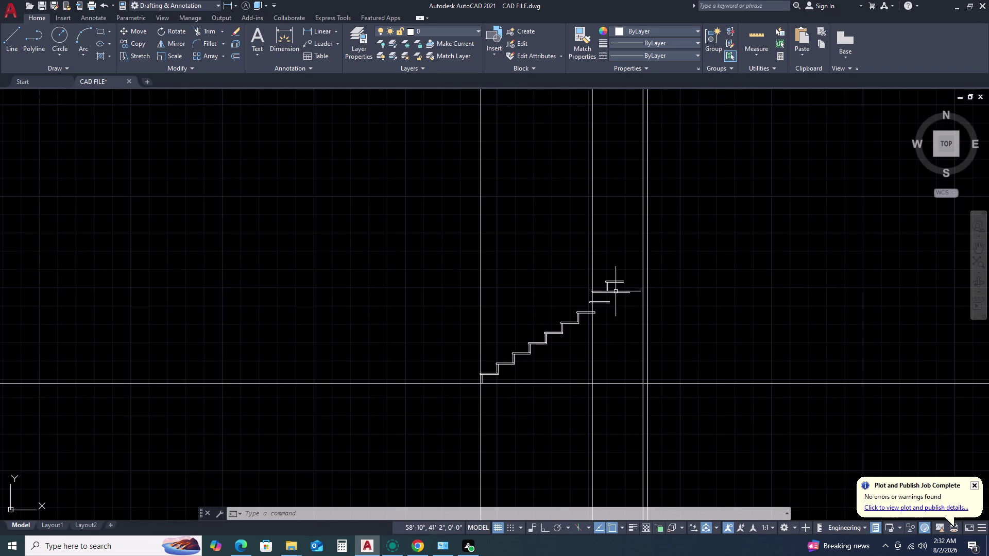
click(603, 241)
click(569, 253)
key(Delete)
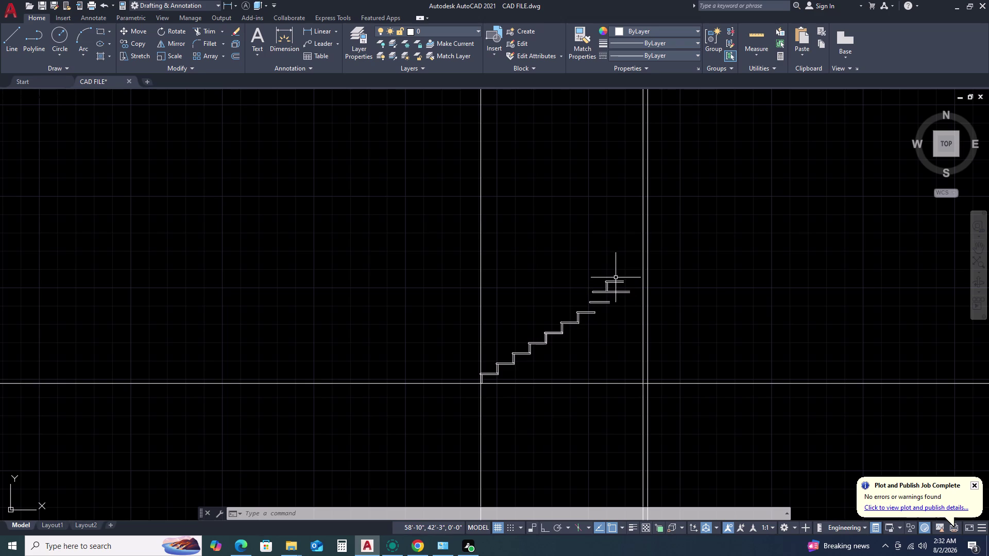
Window-select and erase the stray construction line in the stair plan.
middle_drag(616, 285, 604, 332)
scroll(up, 3)
scroll(down, 3)
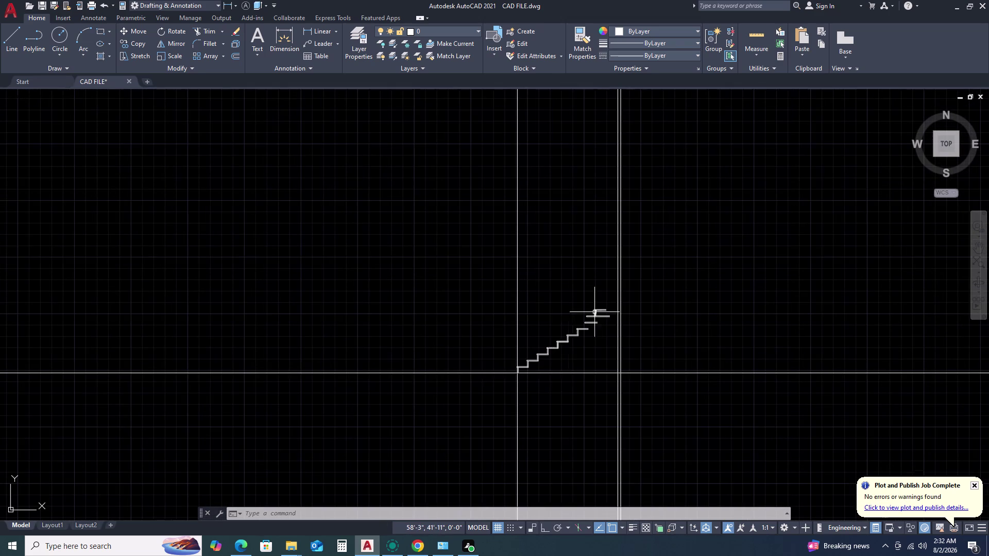
scroll(up, 3)
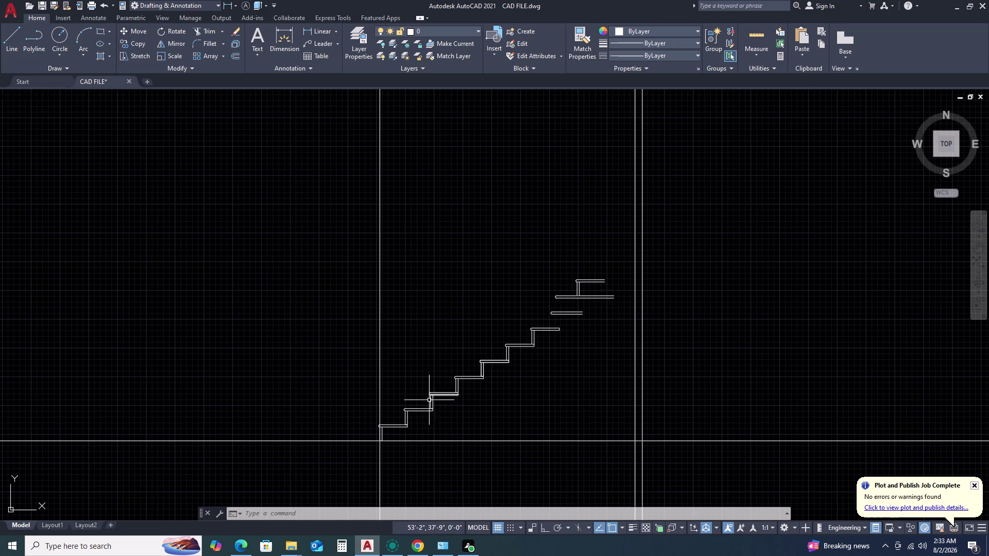
scroll(up, 3)
scroll(down, 3)
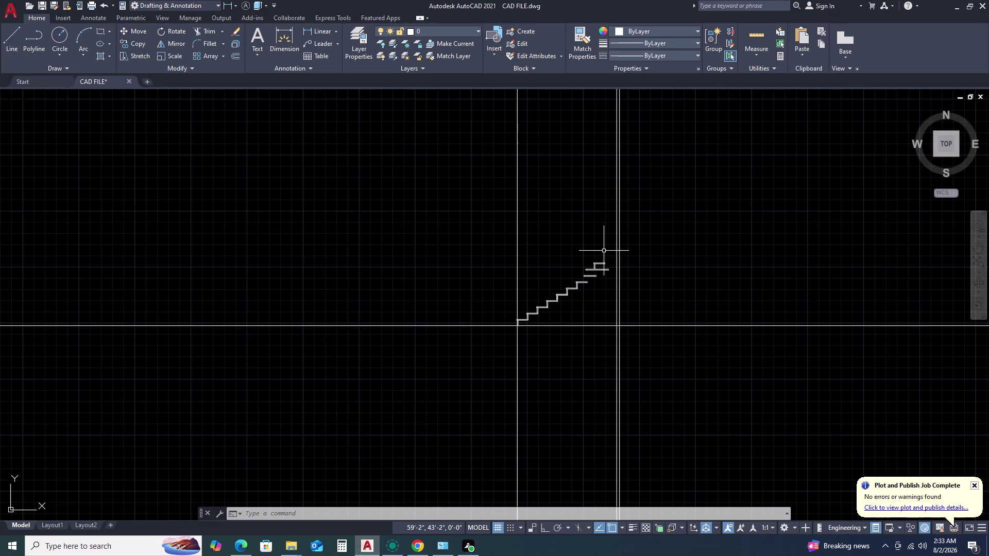
scroll(down, 3)
scroll(up, 3)
scroll(down, 3)
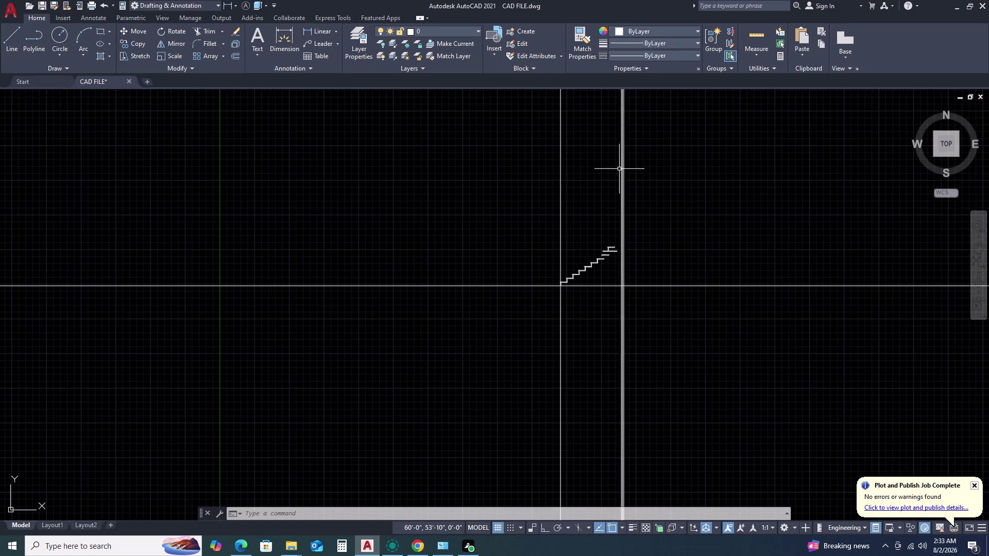
middle_drag(619, 184, 624, 289)
scroll(up, 3)
scroll(up, 3)
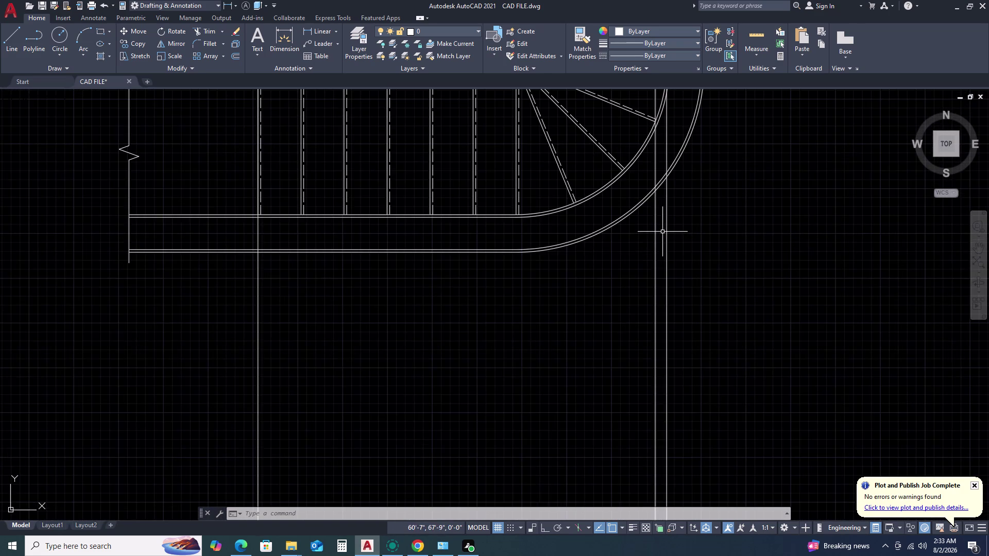
scroll(down, 3)
scroll(up, 3)
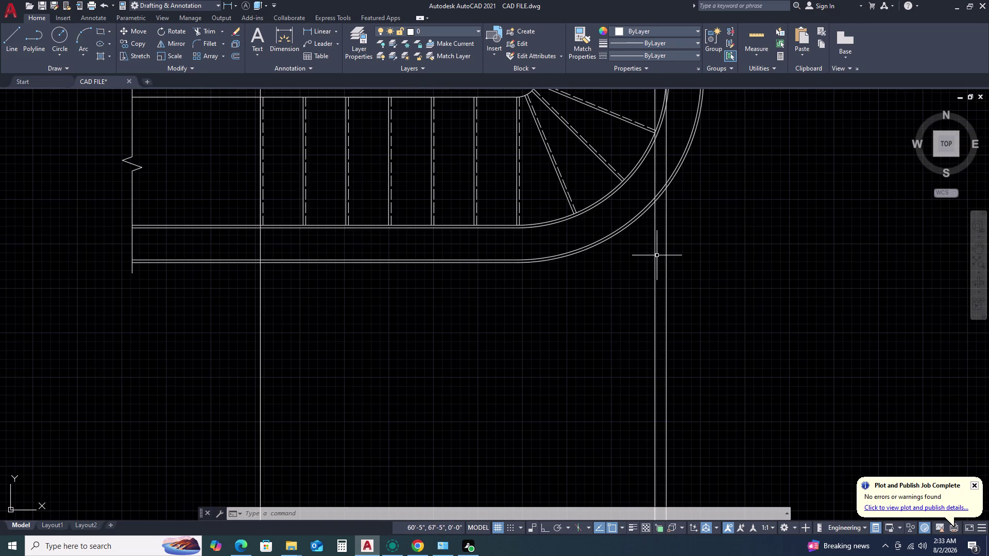
click(657, 255)
click(653, 258)
key(Delete)
scroll(down, 3)
scroll(up, 3)
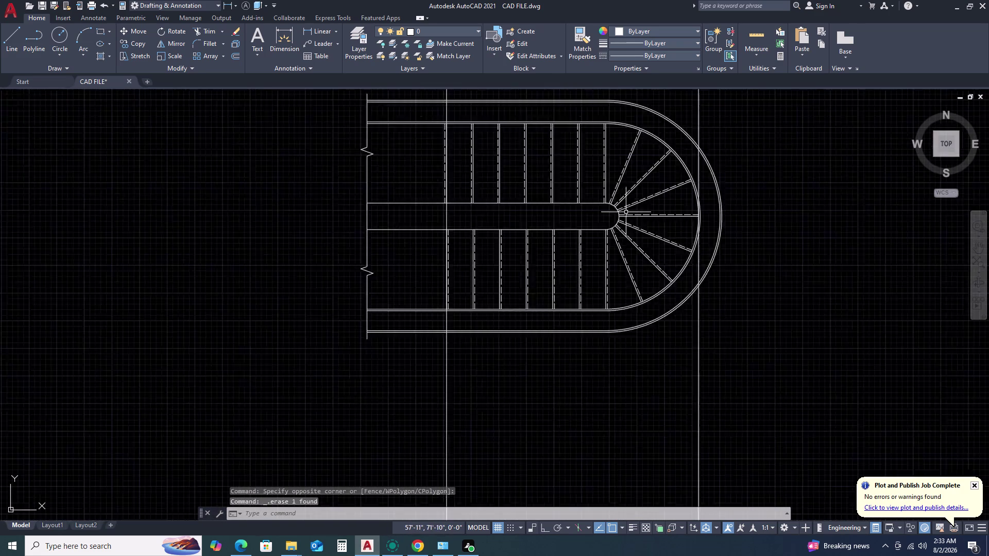
scroll(down, 3)
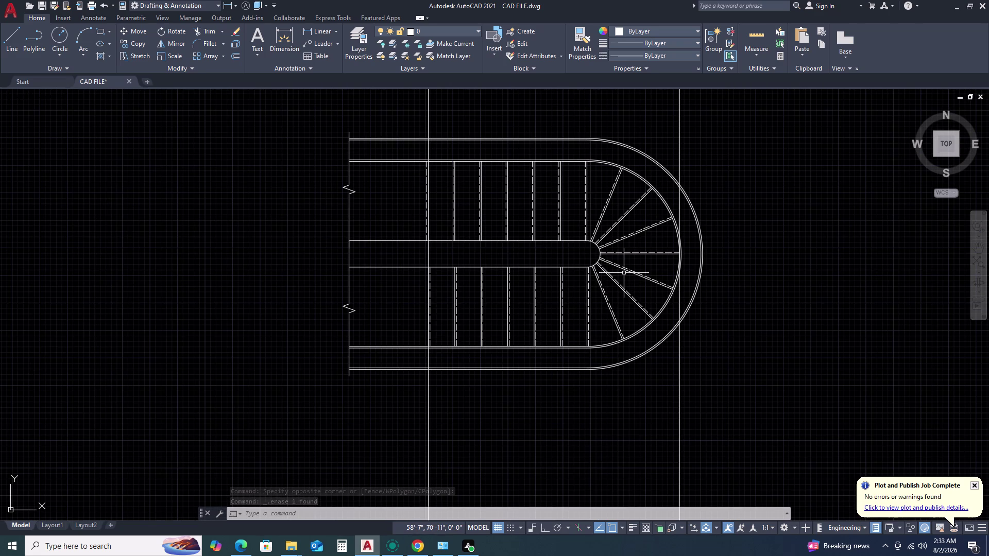
Draw vertical XLINE construction lines through the two winder tread endpoints.
key(x)
text(L V)
key(space)
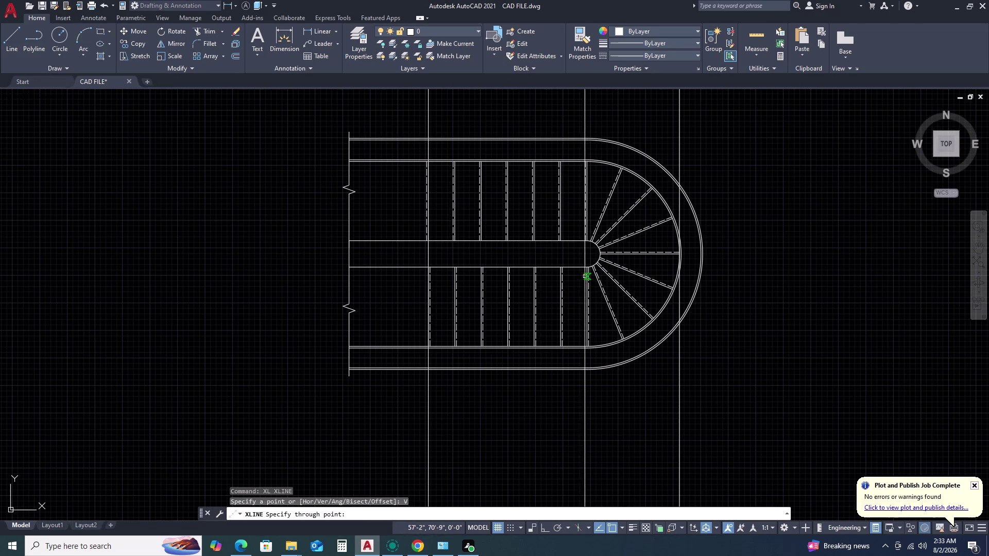
scroll(up, 3)
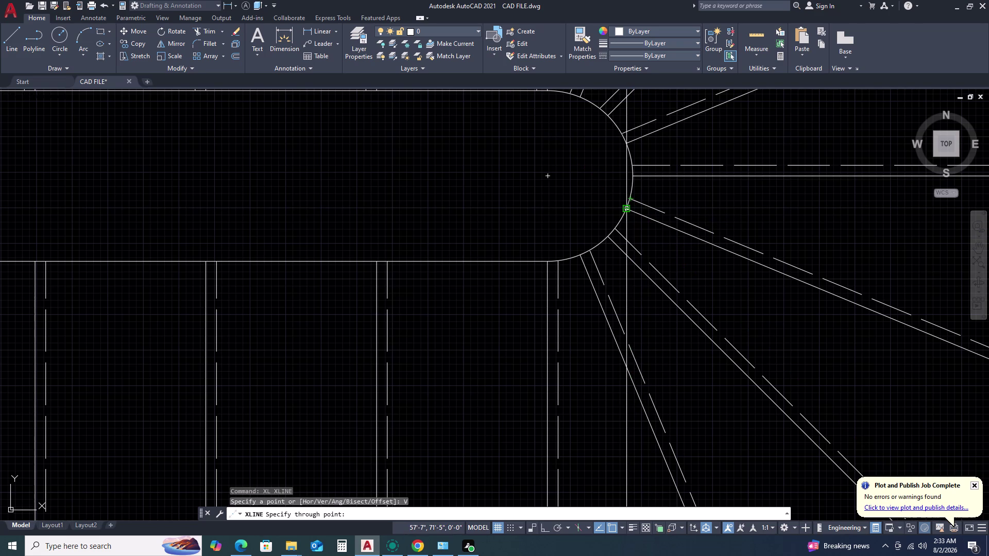
click(626, 212)
scroll(down, 3)
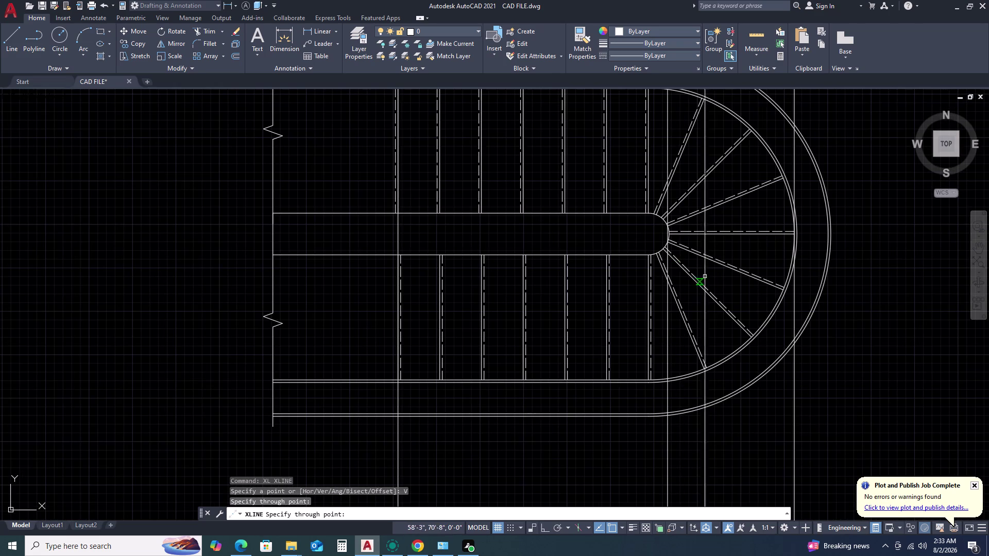
scroll(up, 3)
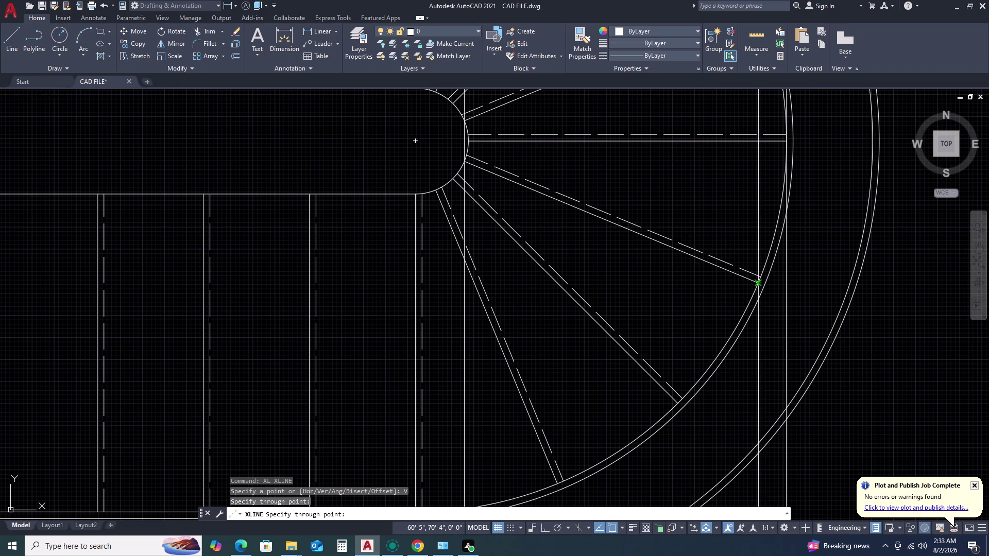
click(756, 284)
scroll(down, 3)
middle_drag(789, 342, 709, 134)
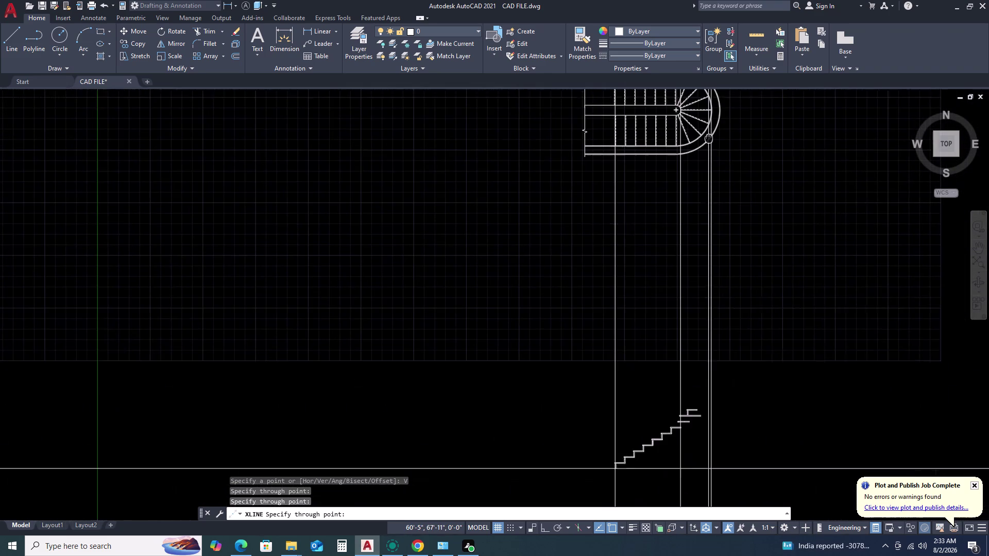
middle_drag(709, 135, 709, 134)
middle_click(710, 132)
key(Escape)
scroll(up, 3)
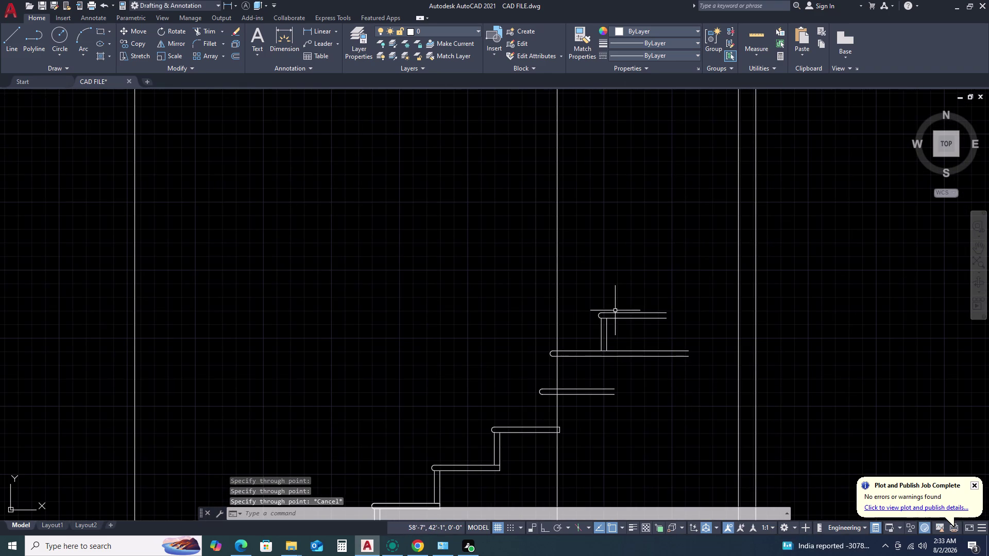
Try selecting the top tread lines in the section, clearing each selection.
scroll(up, 3)
click(623, 316)
click(602, 337)
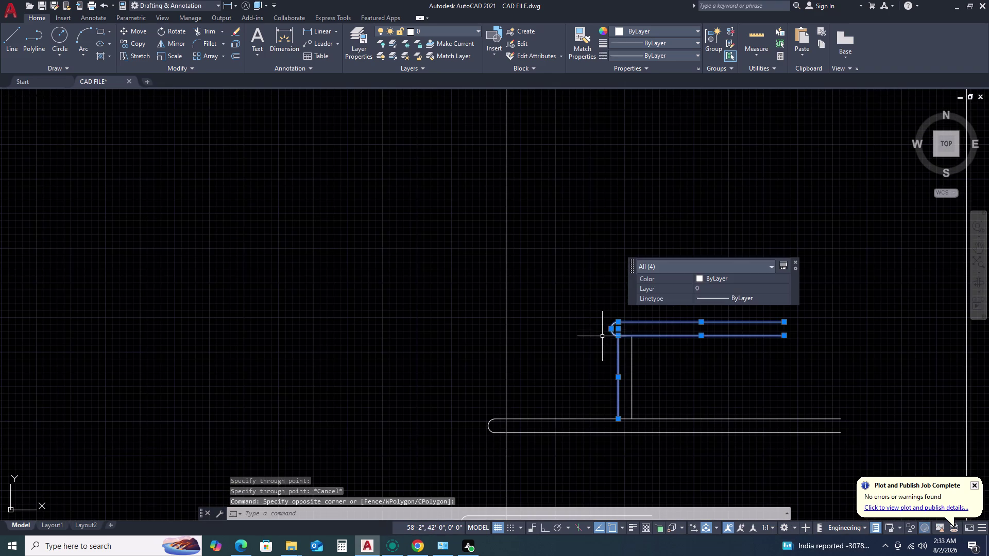
key(Escape)
drag(610, 328, 603, 329)
click(582, 322)
key(Escape)
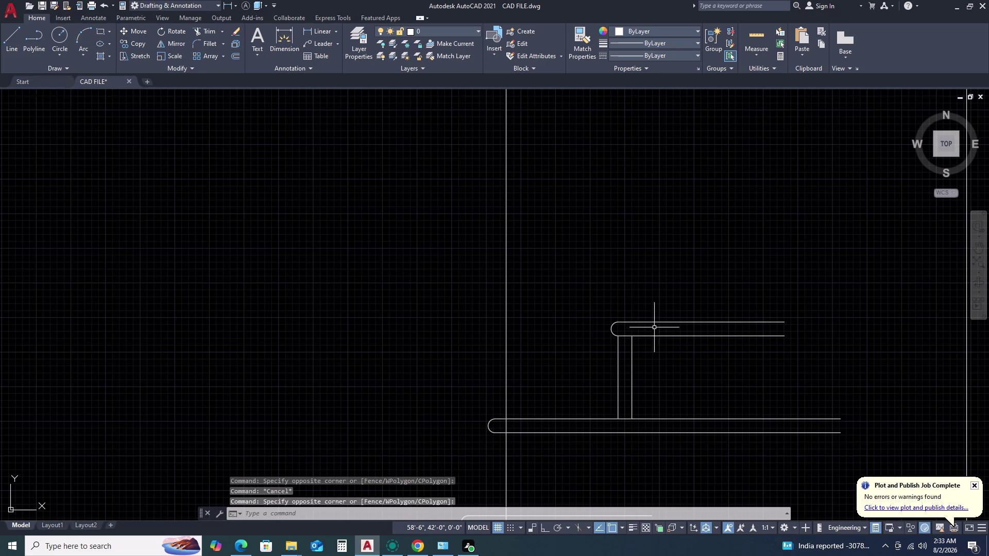
drag(723, 365, 721, 356)
click(669, 280)
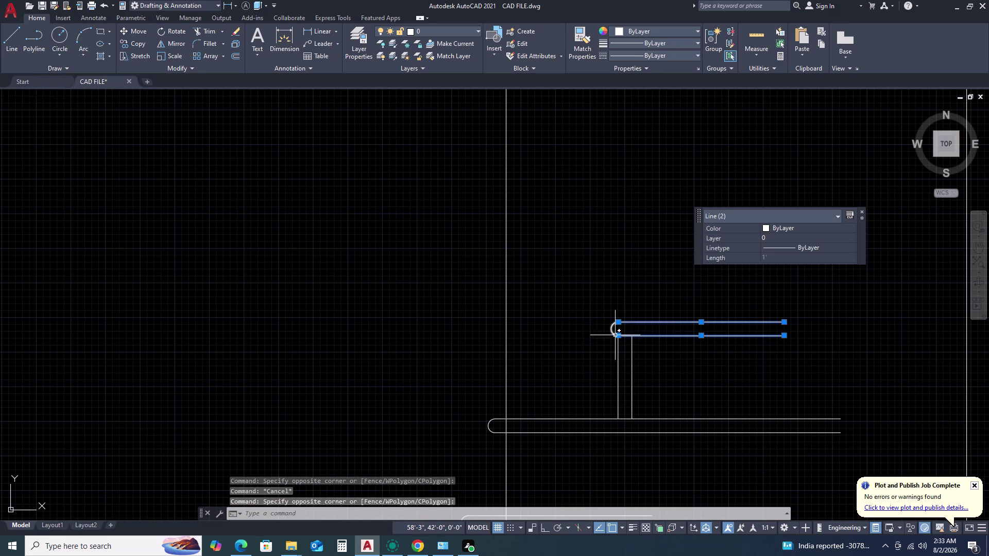
scroll(up, 3)
key(Escape)
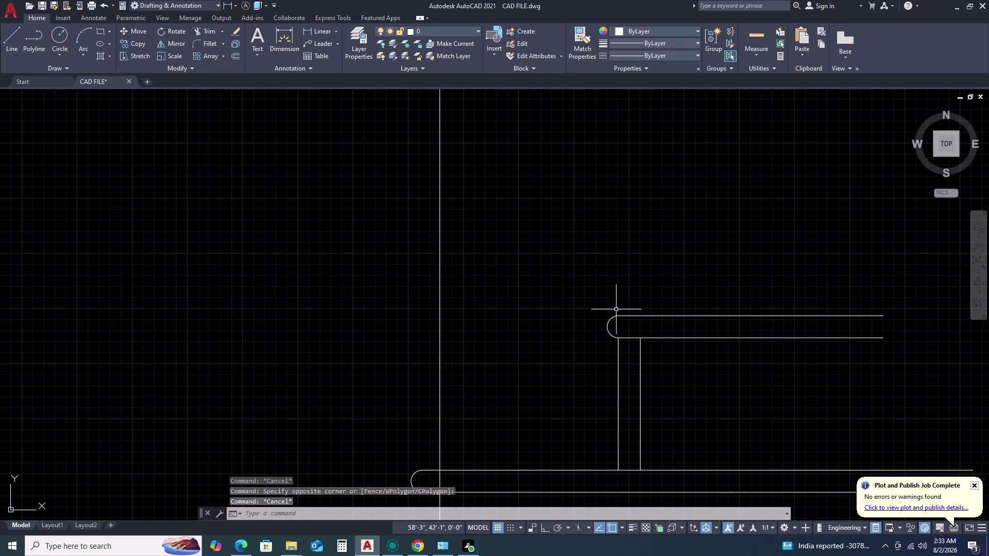
Window-select the small nosing arc and start the Move command (M).
drag(608, 323, 592, 323)
click(573, 324)
text(,)
key(space)
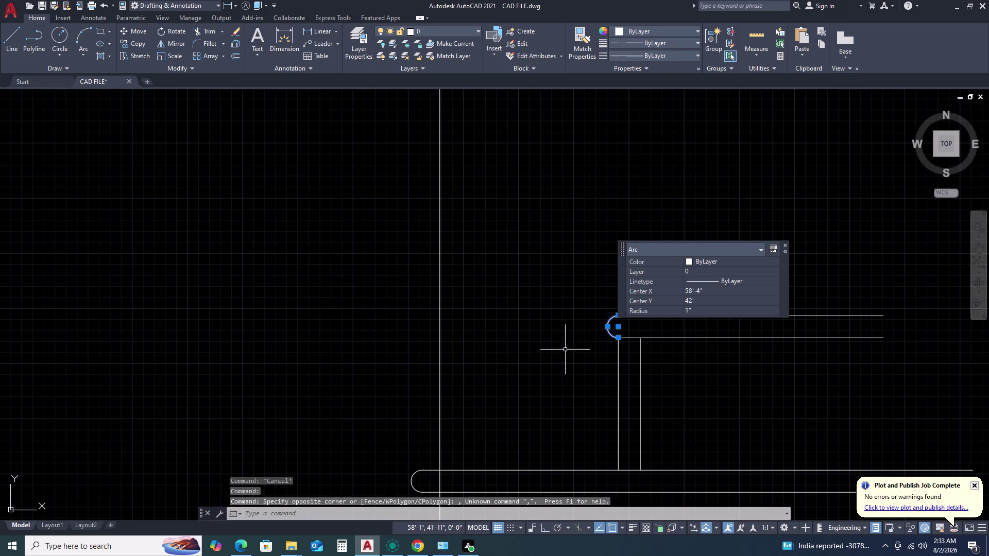
text(M)
key(space)
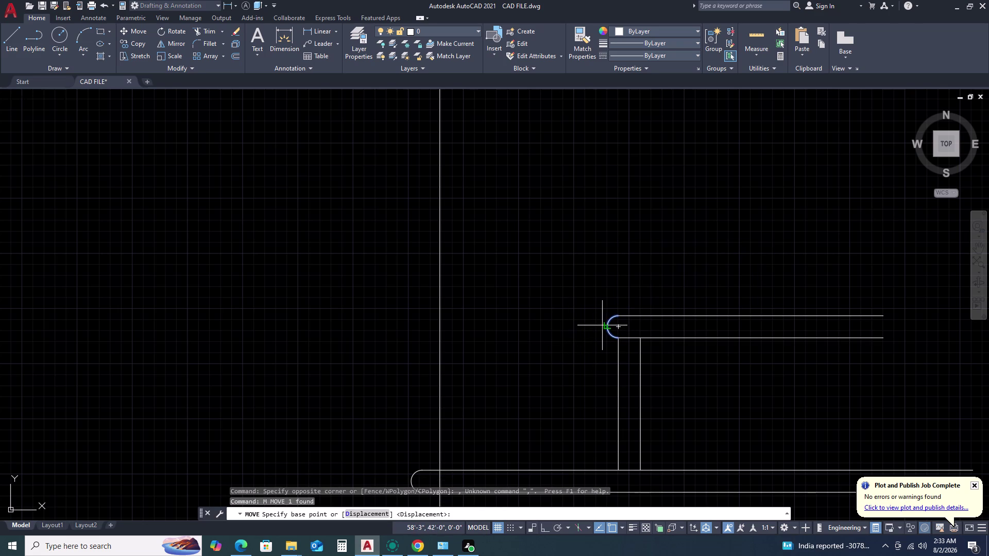
Move the nosing arc horizontally from its endpoint onto the vertical construction line.
click(606, 326)
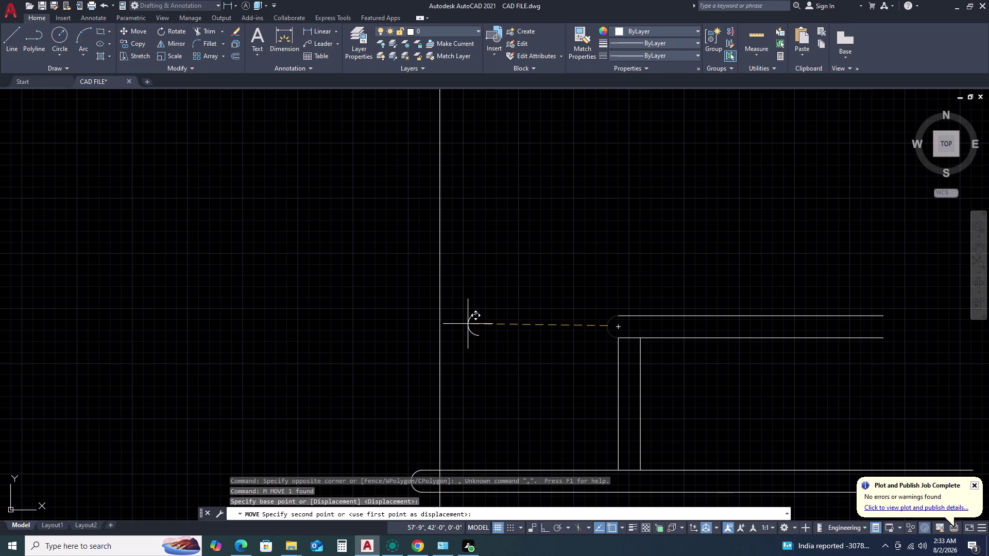
key(F8)
click(441, 325)
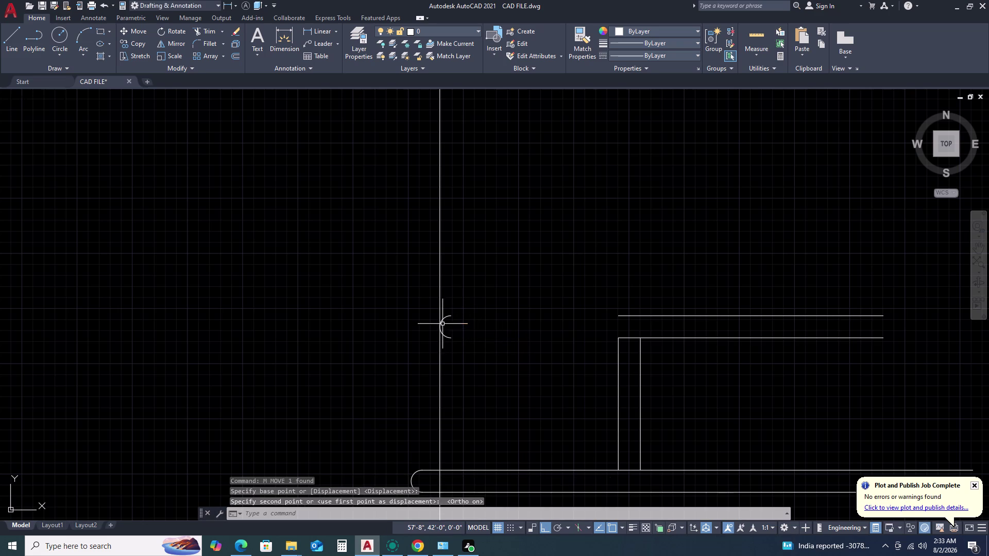
key(Escape)
scroll(down, 3)
Start the Extend command (EX), correcting a mistyped key first.
key(f)
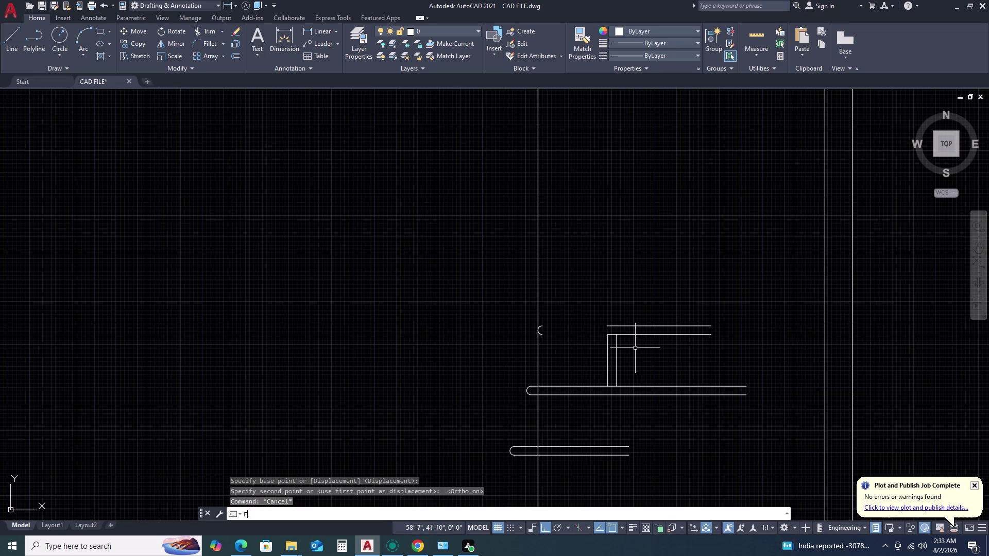
key(Escape)
key(e)
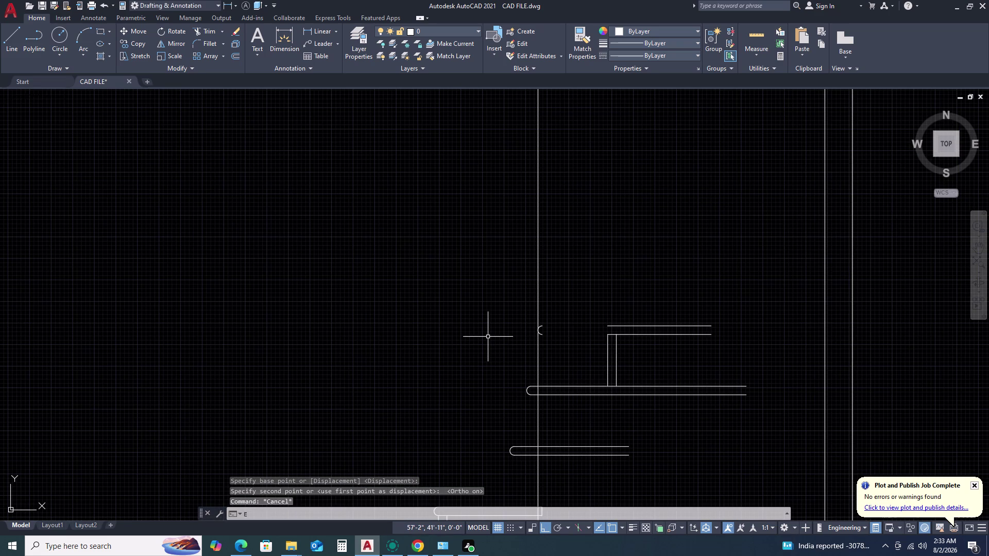
text(X)
key(space)
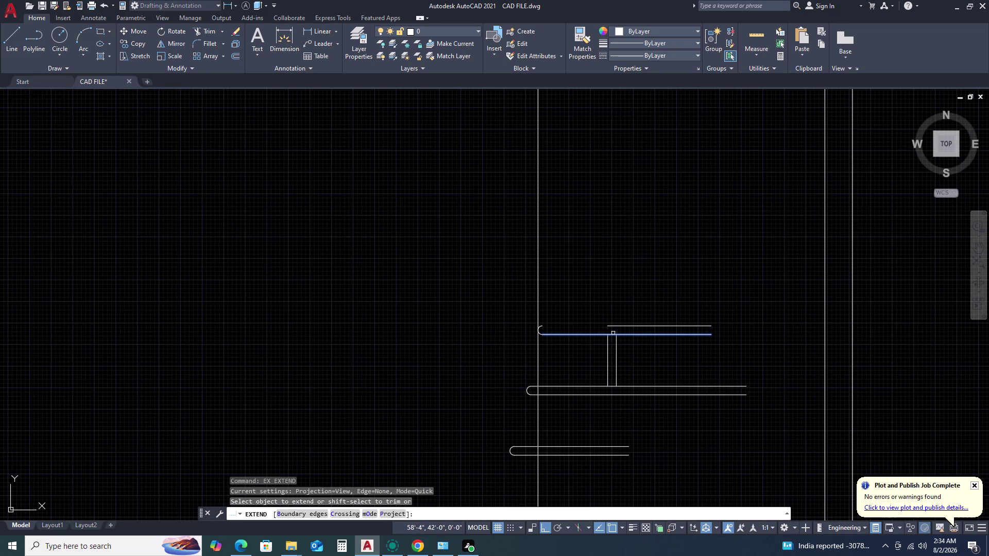
Extend the top tread lines to the nosing arc and the far construction line.
click(613, 333)
click(615, 326)
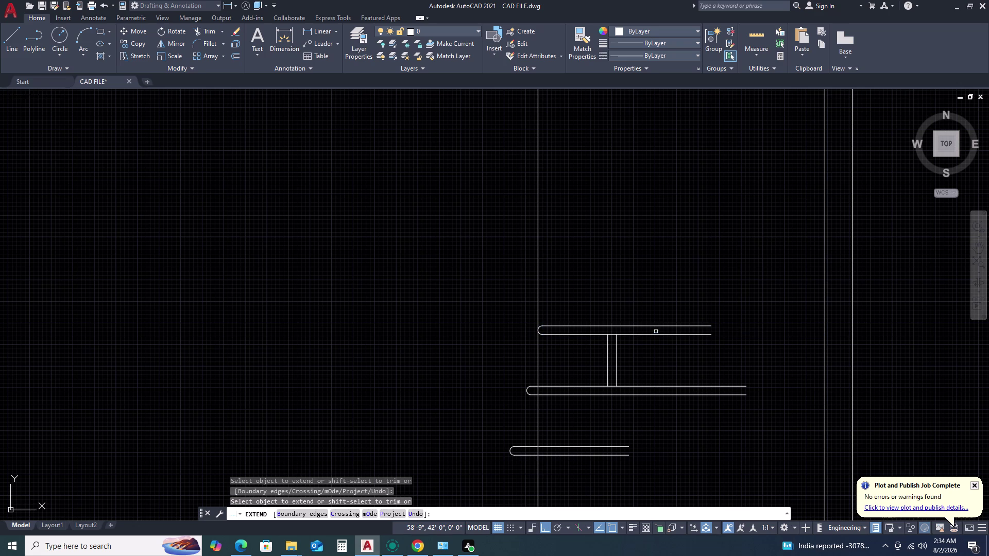
click(670, 325)
click(667, 340)
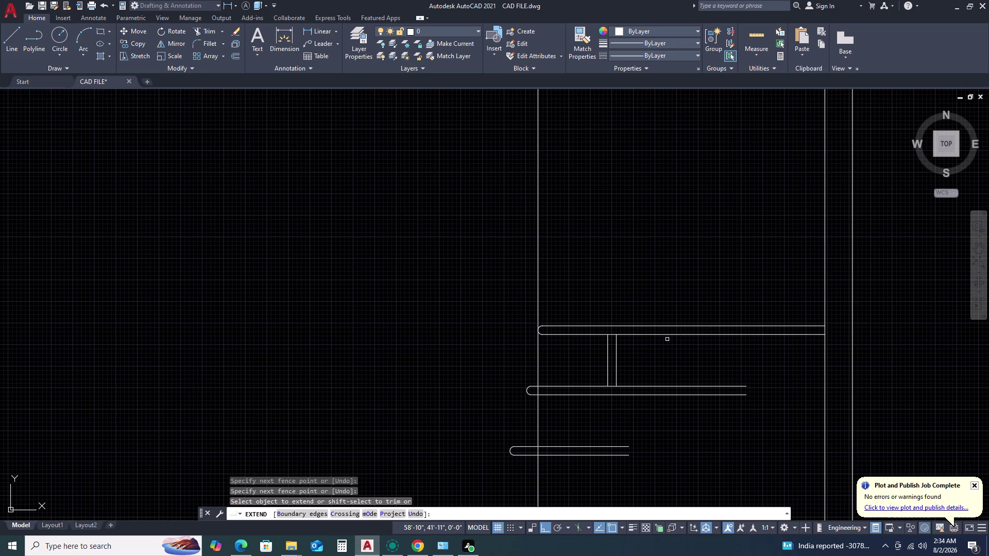
key(Escape)
Erase the two leftover short riser lines and pan back toward the stair plan.
scroll(down, 3)
scroll(up, 3)
drag(646, 350, 637, 353)
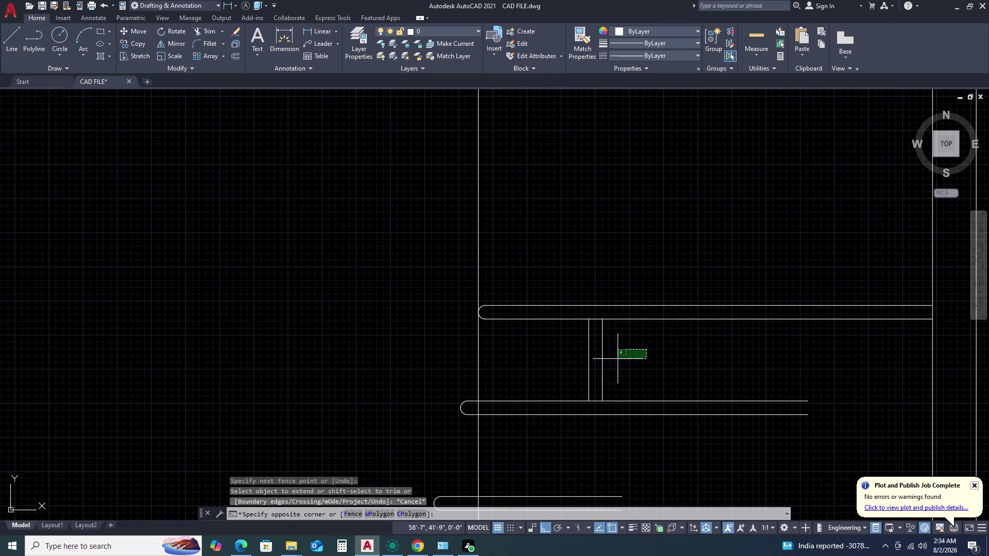
click(573, 365)
key(Delete)
scroll(down, 3)
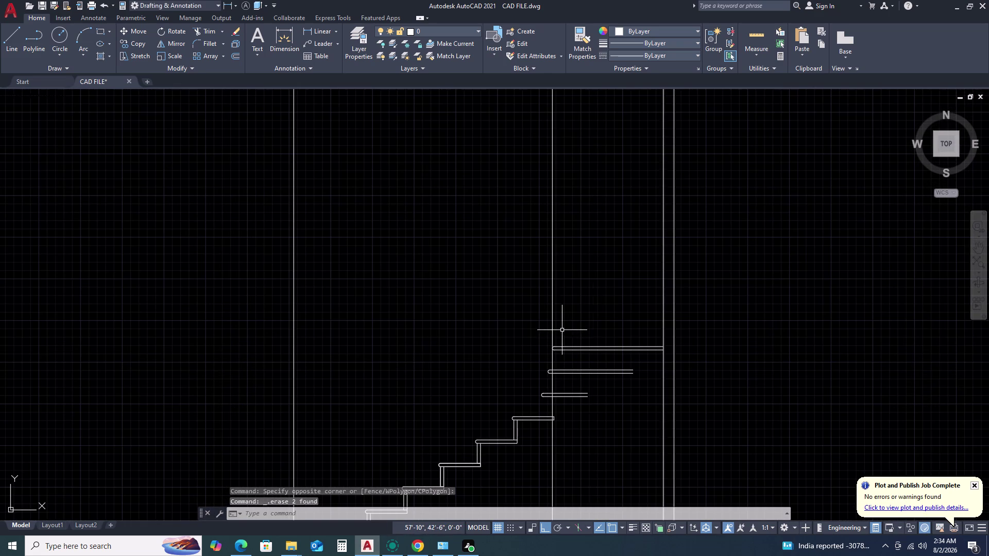
click(663, 315)
scroll(down, 3)
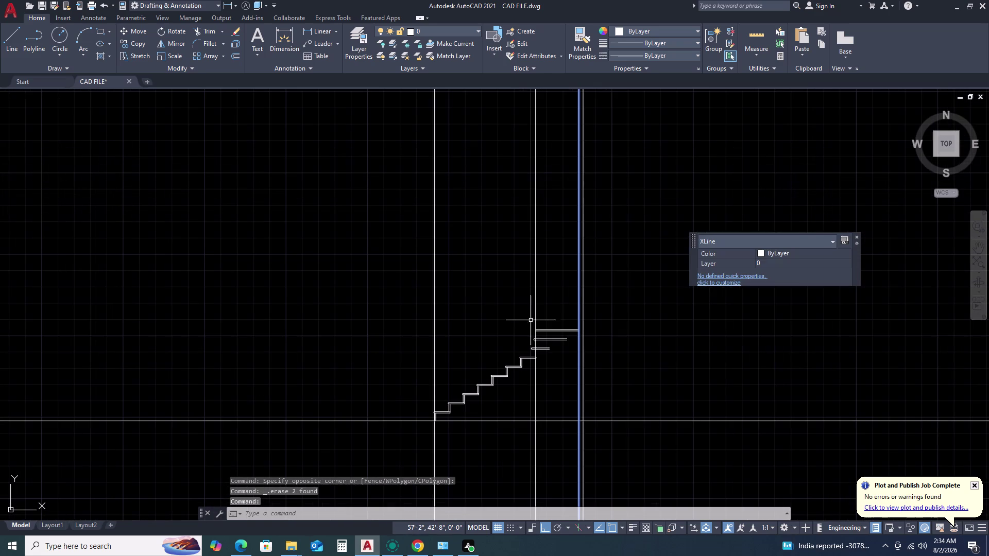
key(Escape)
middle_drag(584, 280, 576, 394)
middle_drag(576, 416, 576, 424)
Delete the two old vertical construction lines around the winder area.
scroll(down, 3)
middle_drag(570, 277, 569, 336)
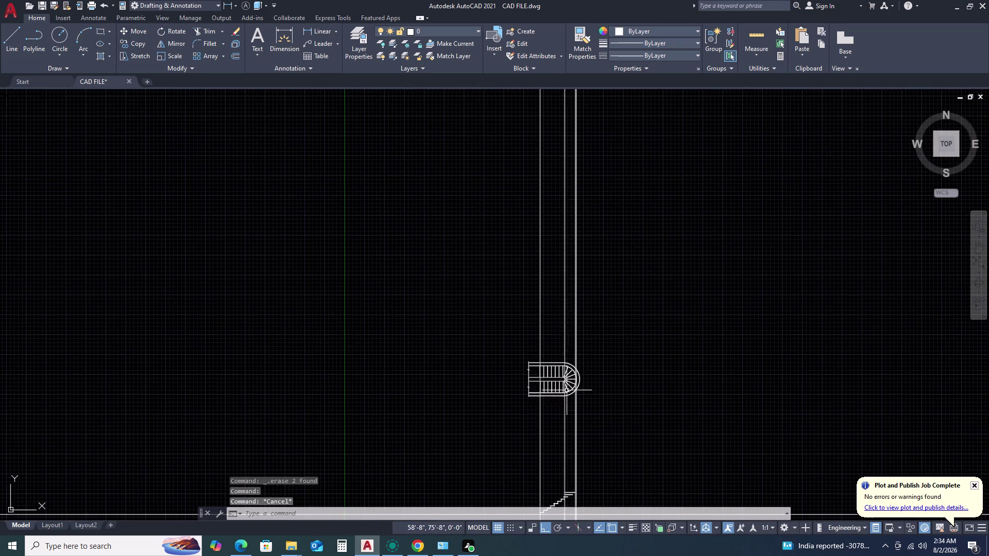
scroll(up, 3)
scroll(up, 3)
middle_drag(566, 294, 558, 329)
middle_click(555, 335)
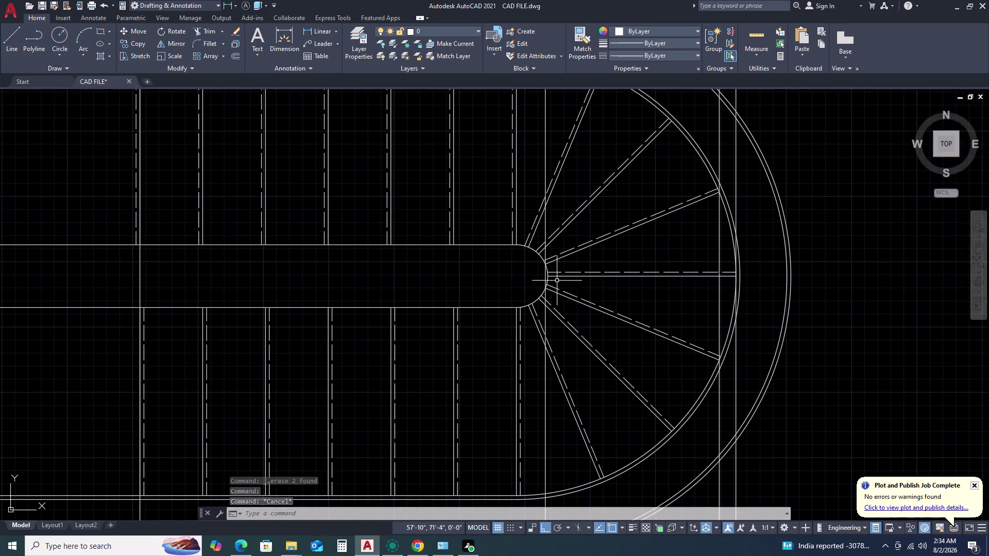
scroll(up, 3)
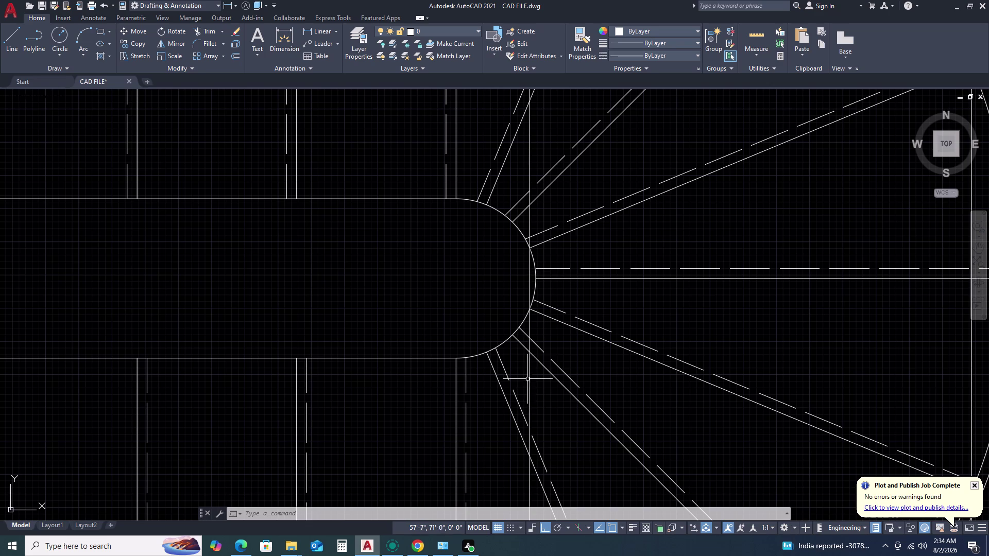
scroll(down, 3)
scroll(up, 3)
click(535, 287)
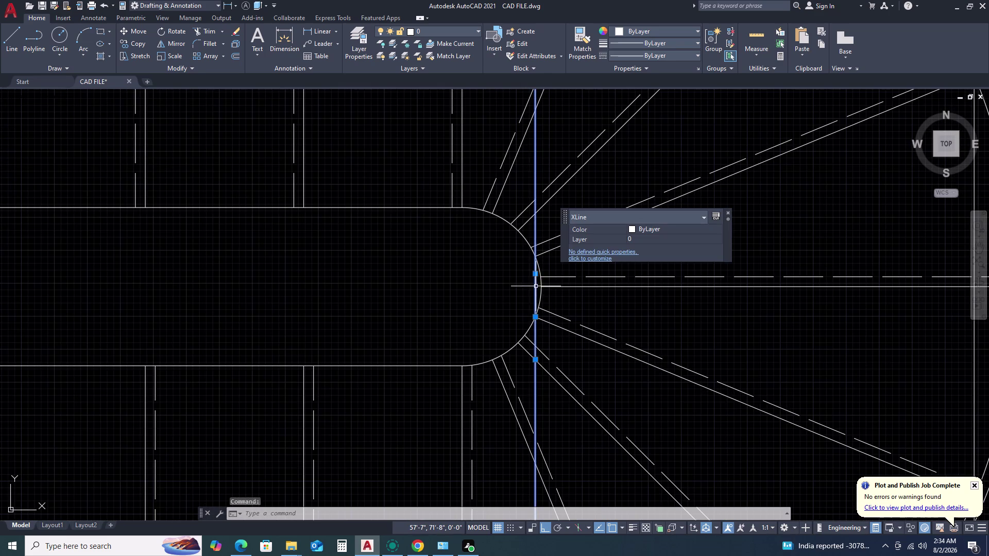
scroll(down, 3)
middle_drag(687, 366, 653, 372)
middle_drag(600, 372, 523, 362)
middle_click(508, 359)
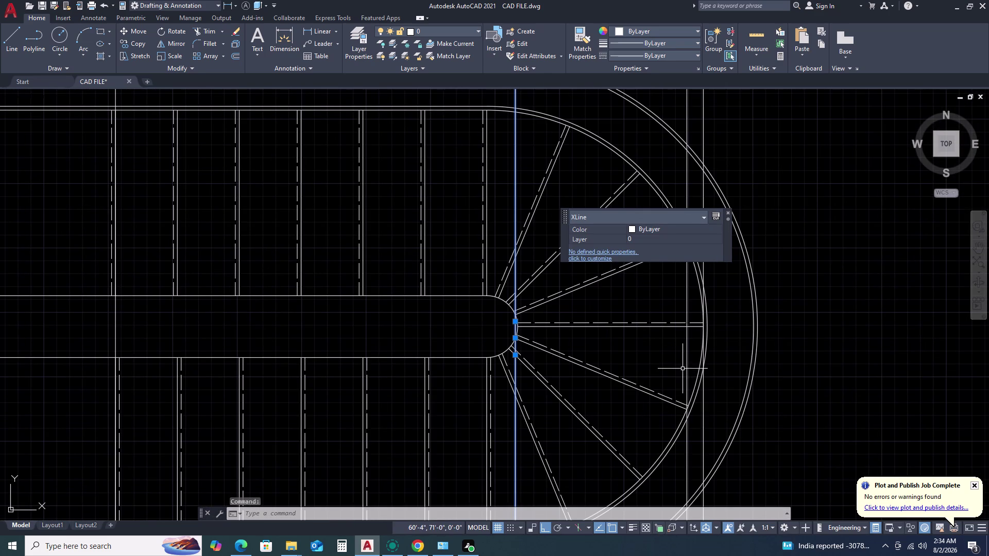
click(688, 362)
click(688, 363)
click(686, 364)
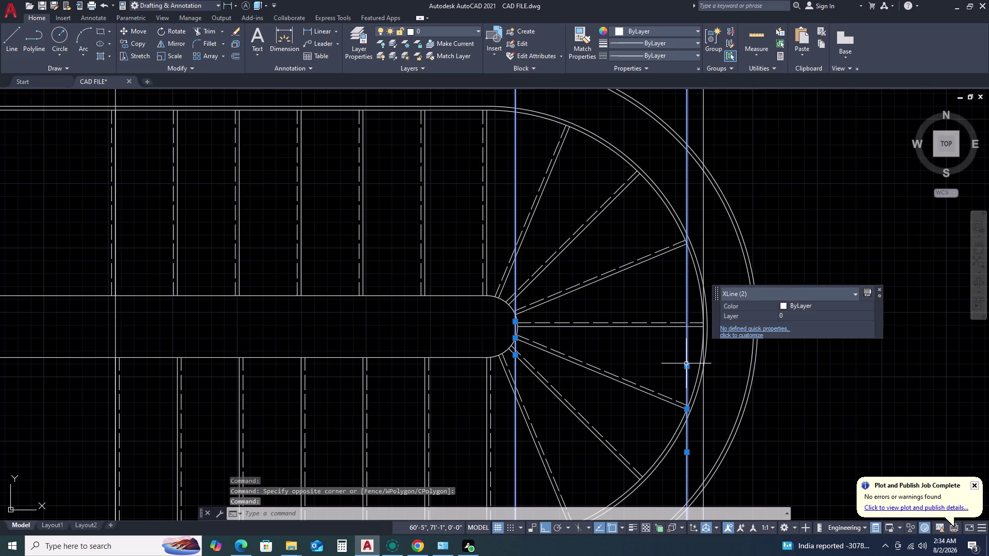
key(Delete)
Place vertical construction lines through the winders' edges using XLINE with the Ver option.
scroll(up, 3)
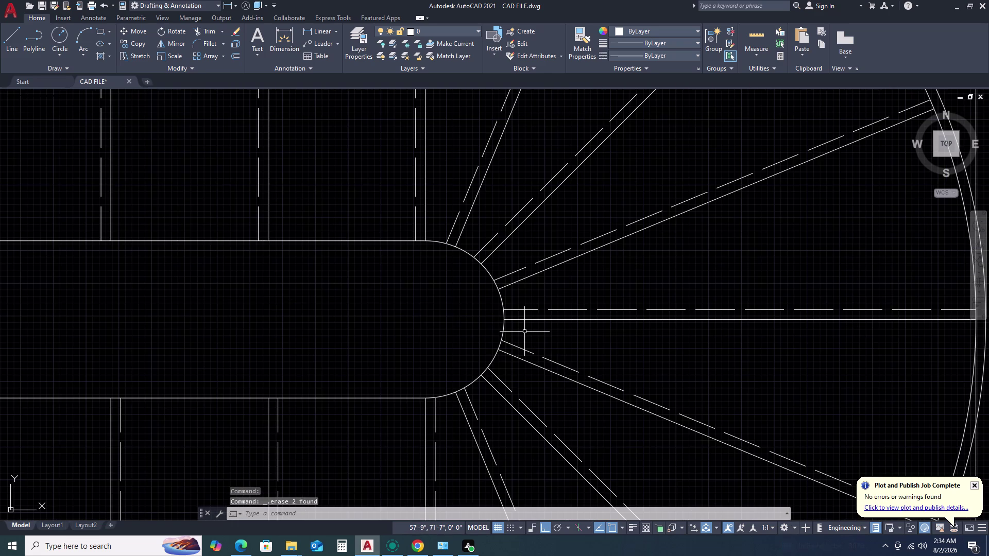
key(x)
text(L)
key(space)
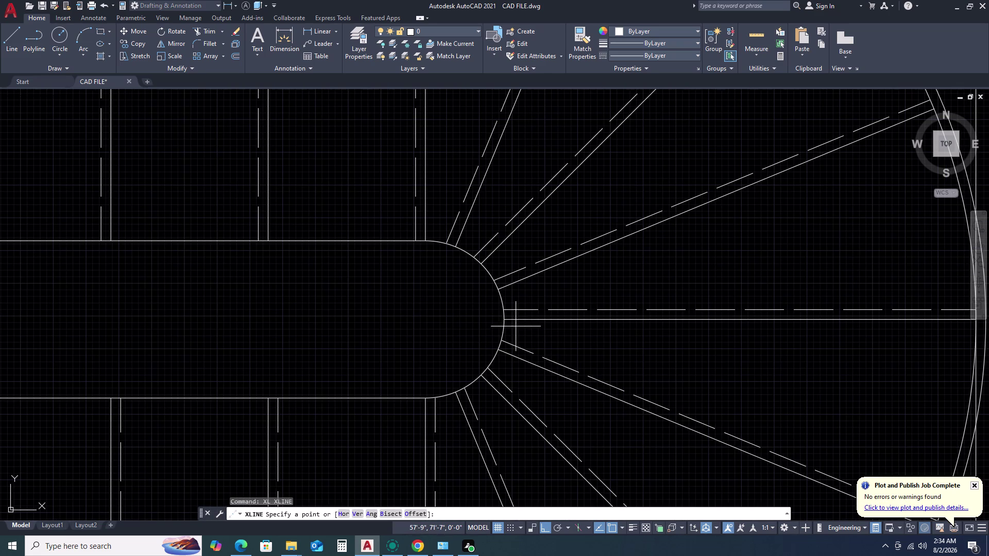
key(v)
key(space)
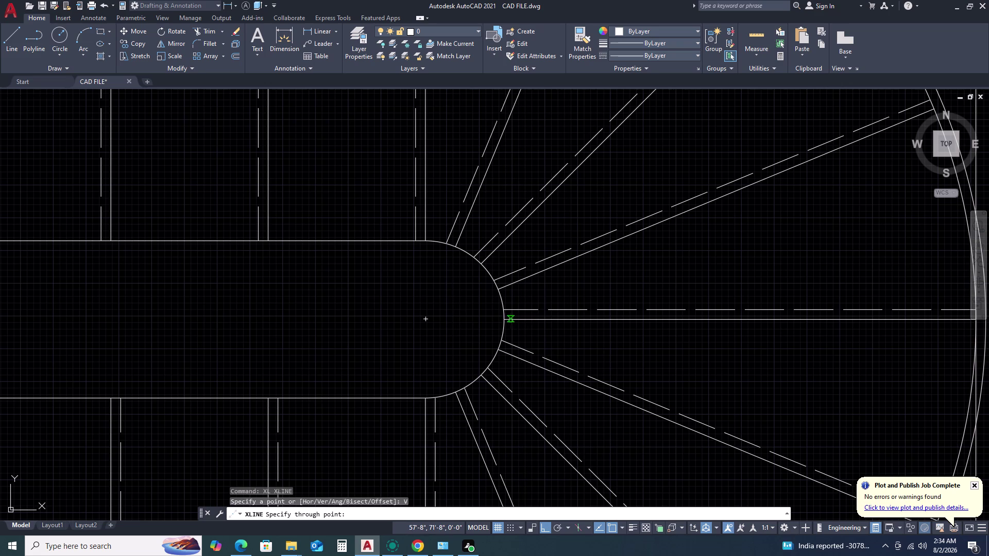
double_click(504, 323)
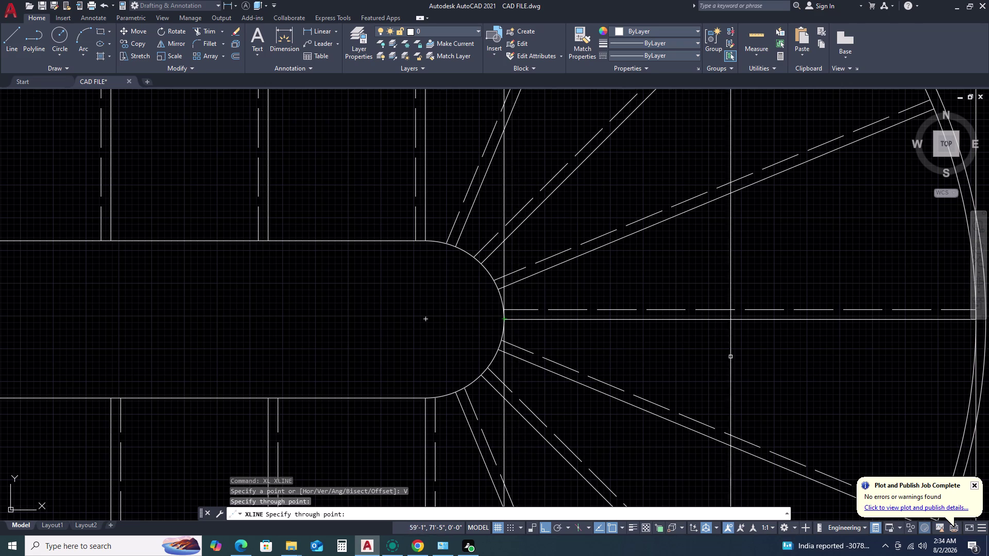
scroll(down, 3)
scroll(up, 3)
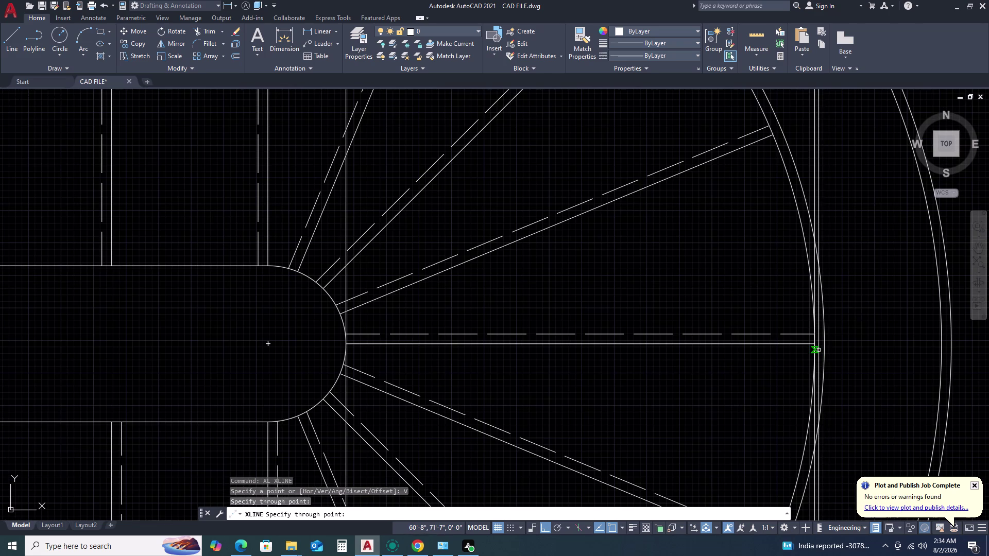
scroll(down, 3)
scroll(up, 3)
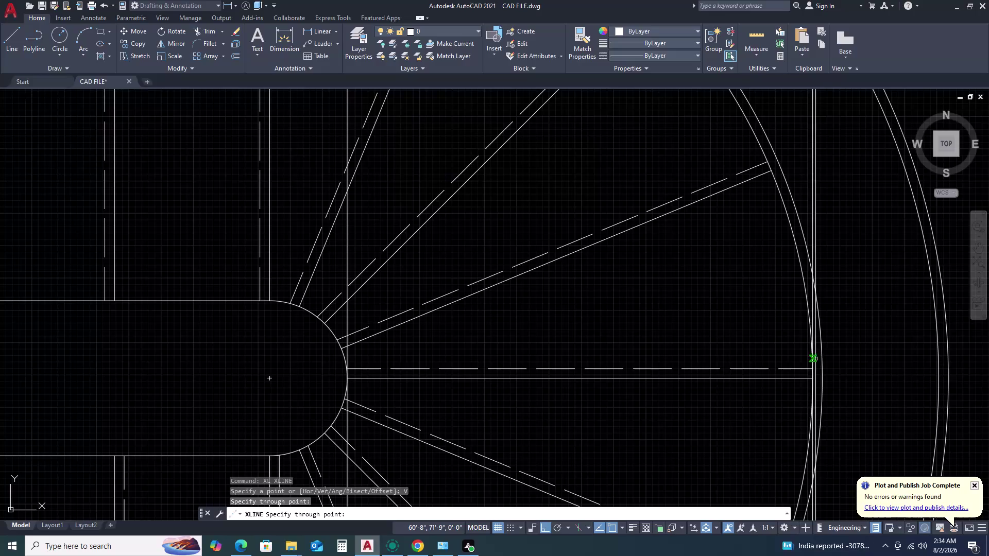
key(Escape)
scroll(down, 3)
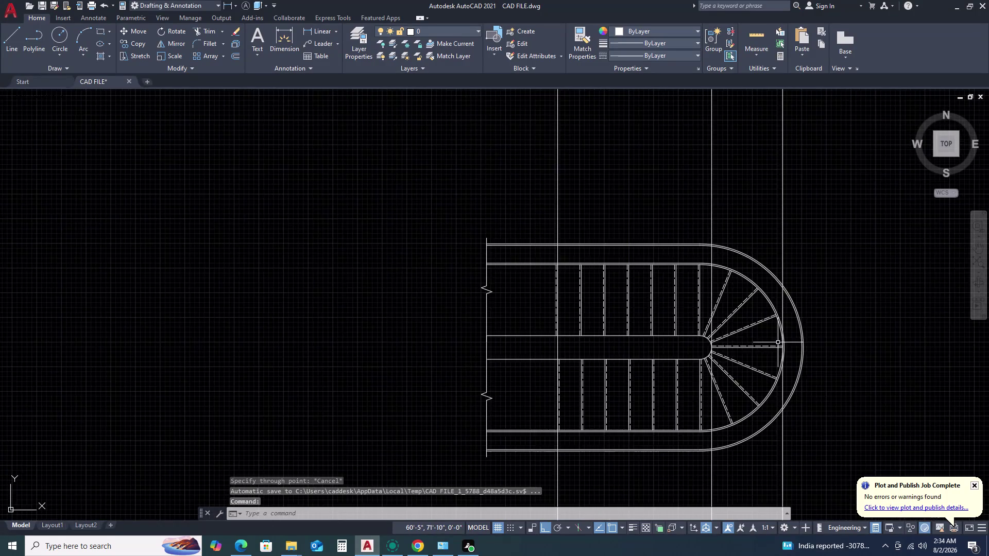
Select the topmost straight tread and its riser in the stair section.
scroll(down, 3)
middle_drag(788, 419, 705, 305)
middle_click(694, 286)
scroll(up, 3)
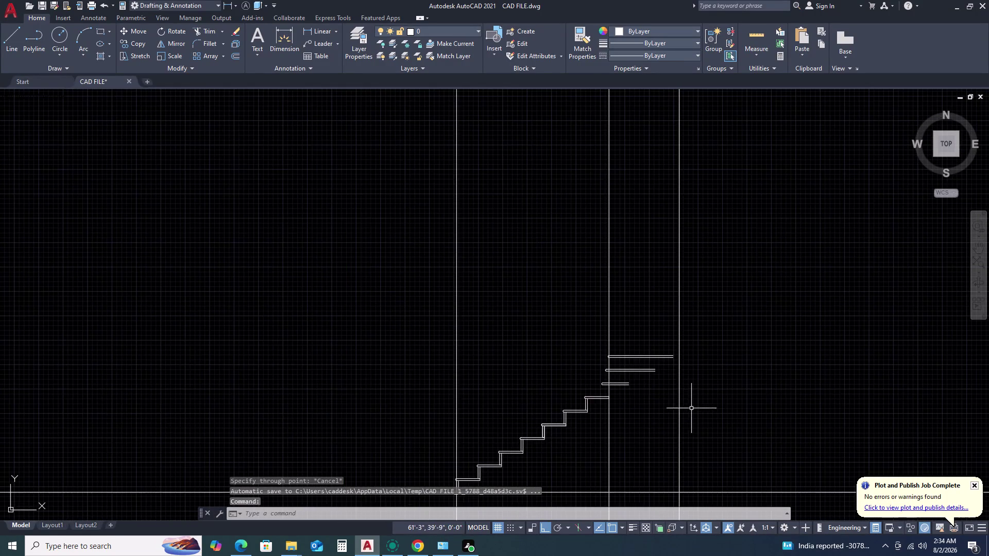
scroll(up, 3)
scroll(down, 3)
middle_click(605, 409)
middle_drag(605, 396, 605, 388)
middle_click(605, 357)
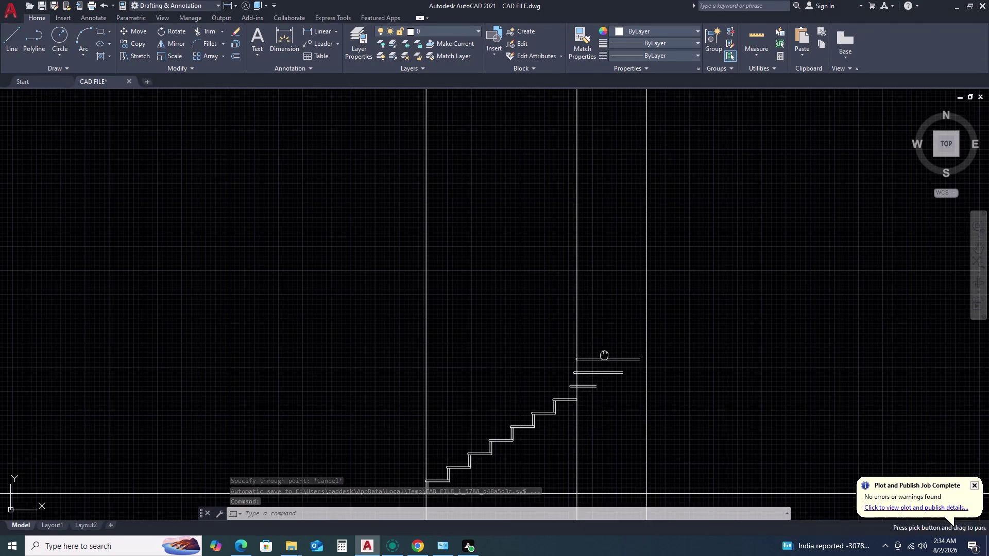
scroll(up, 3)
click(593, 405)
click(713, 488)
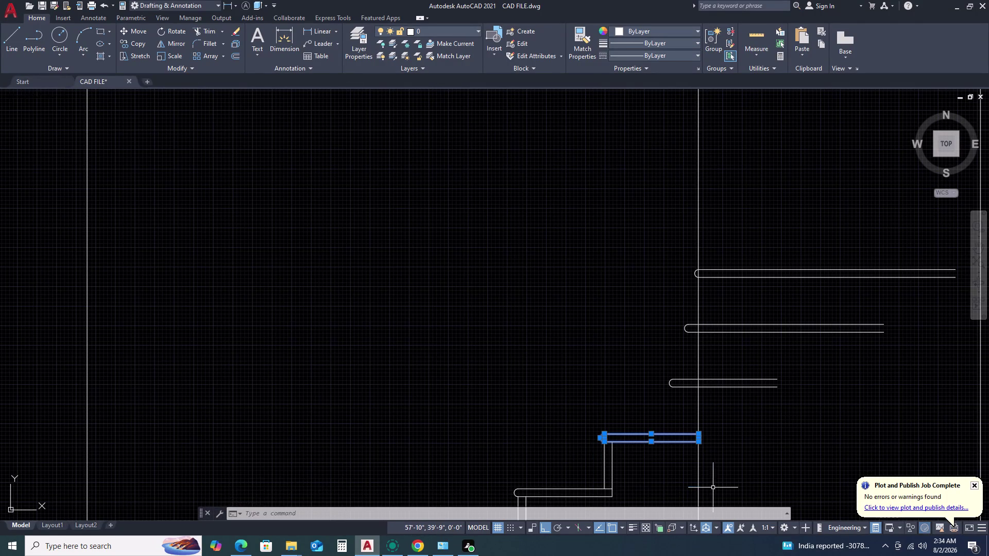
drag(637, 466, 632, 467)
click(578, 451)
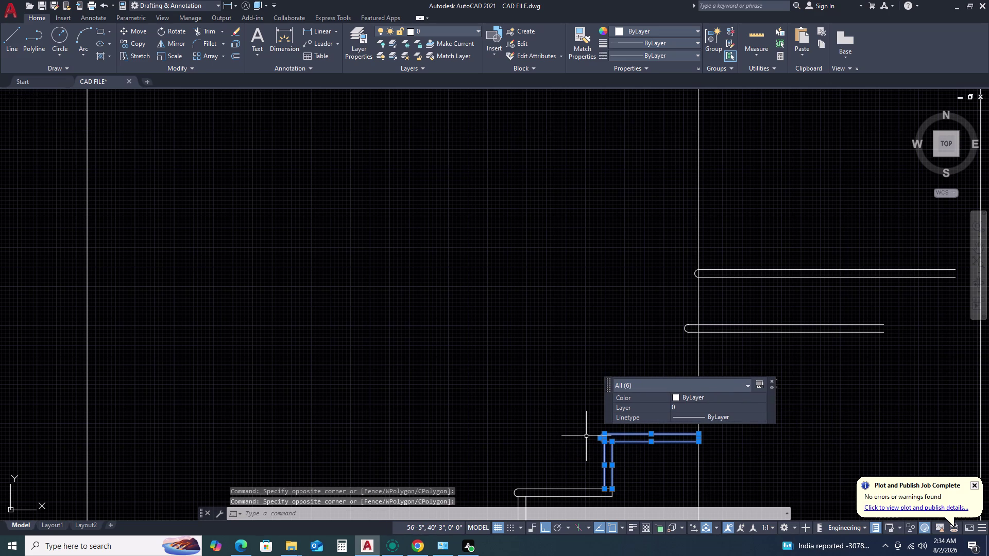
Copy the step from the riser base to the upper endpoint with Ortho off.
key(c)
key(o)
key(space)
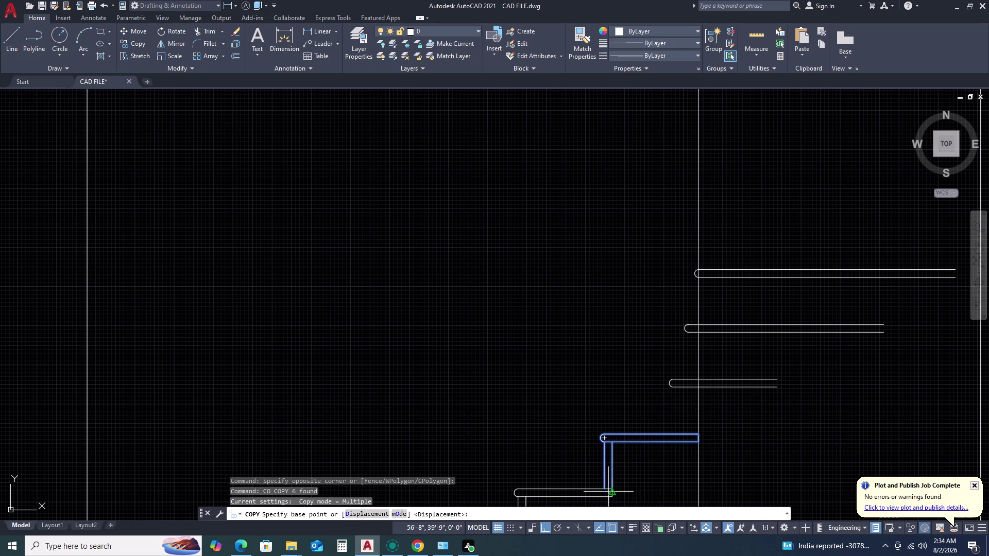
click(614, 486)
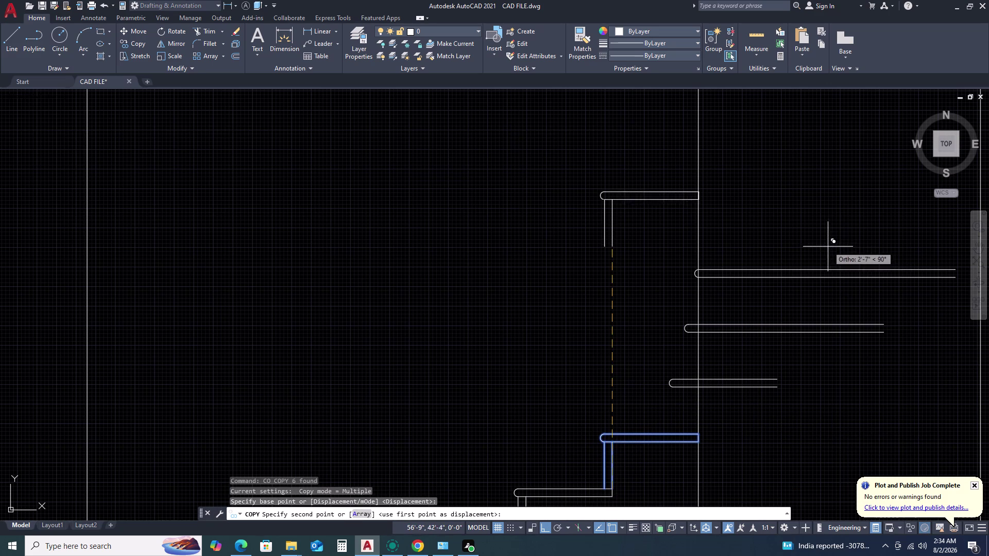
key(F8)
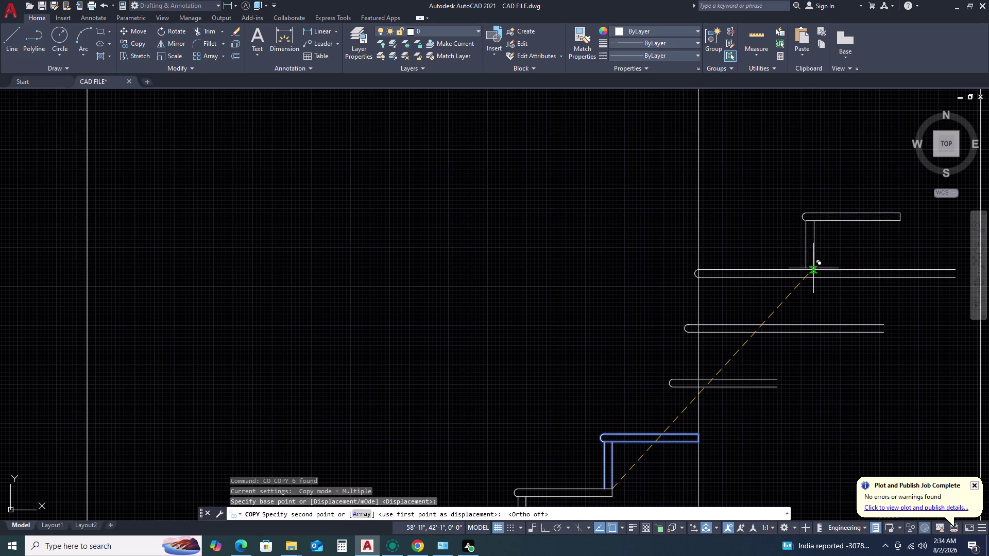
scroll(up, 3)
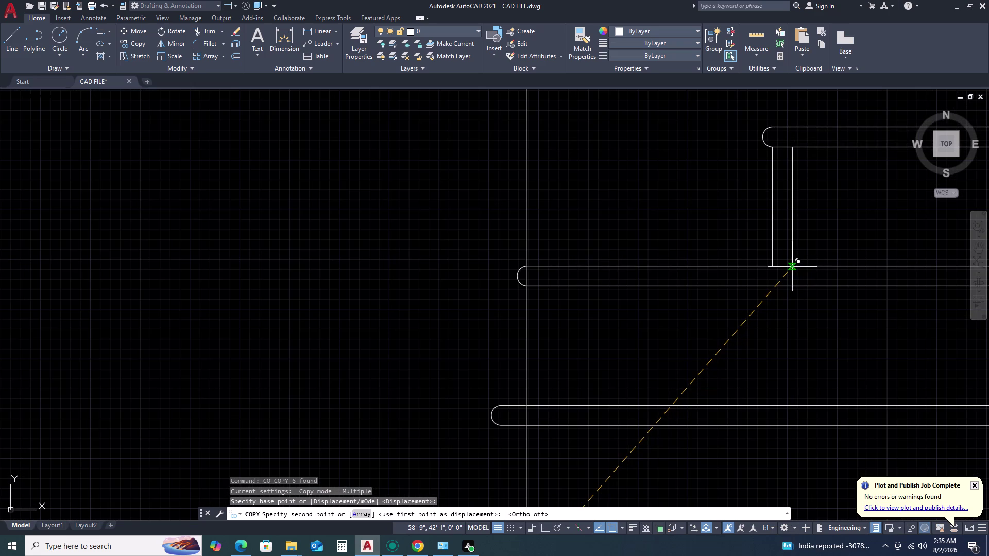
click(793, 267)
key(Escape)
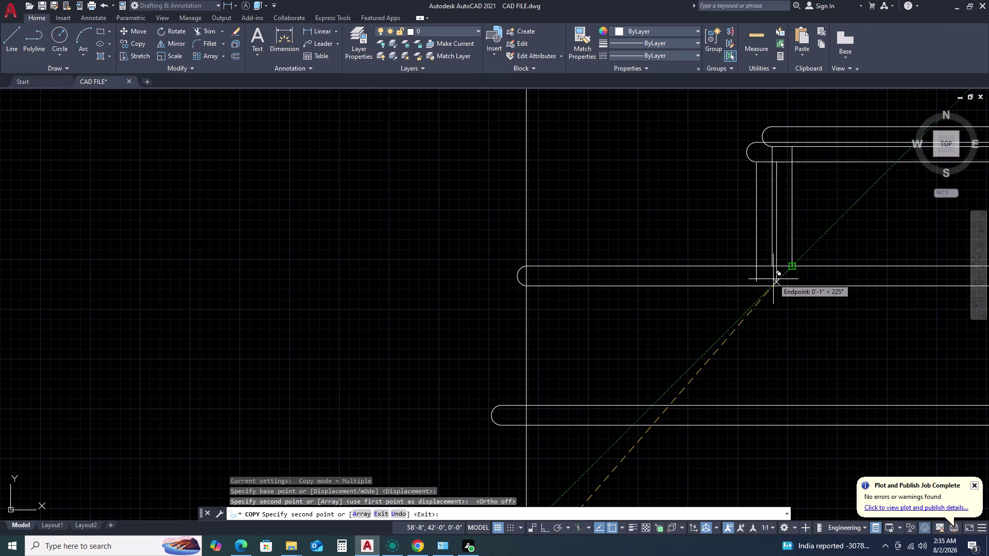
scroll(down, 3)
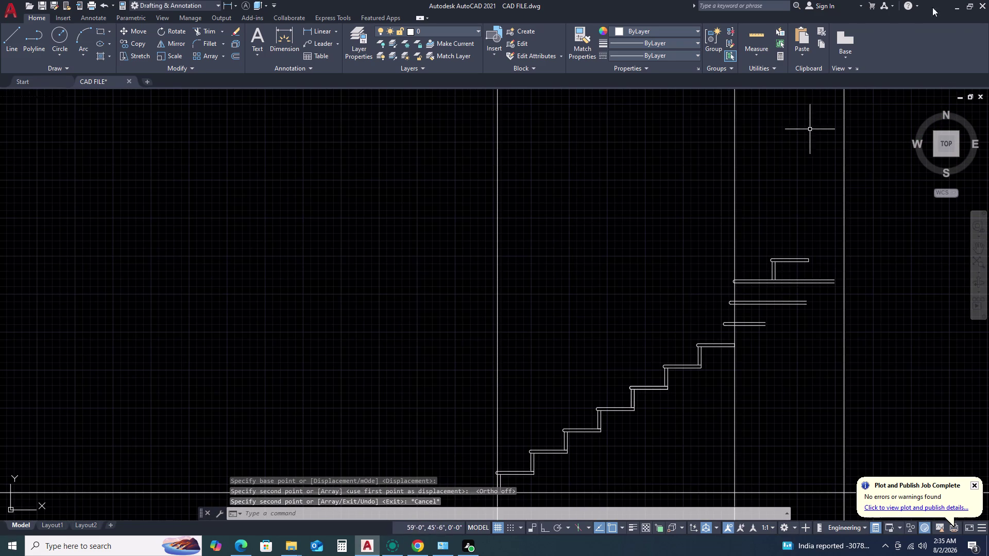
scroll(up, 3)
Move the top slab's rounded end horizontally onto the vertical construction line.
drag(790, 222, 771, 222)
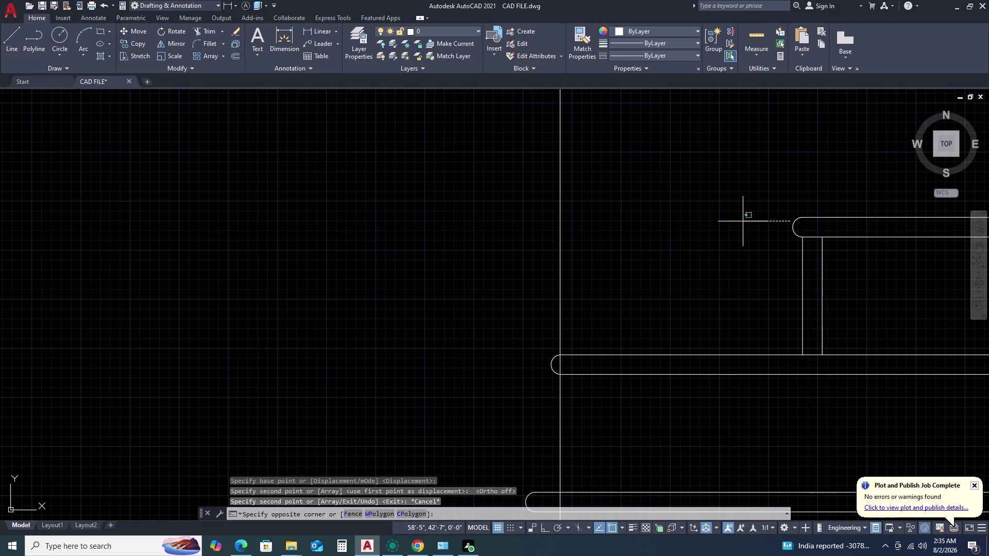
click(743, 199)
key(Escape)
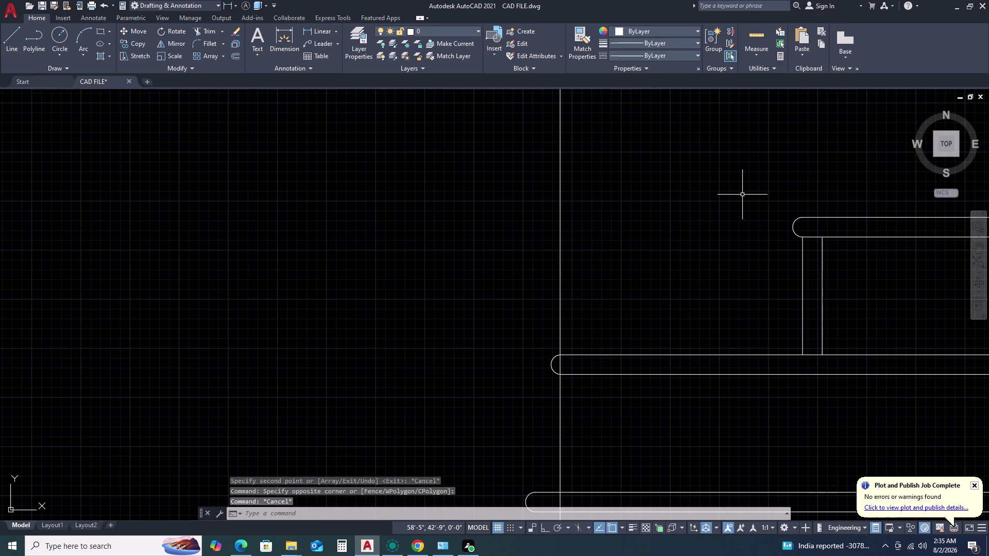
click(797, 227)
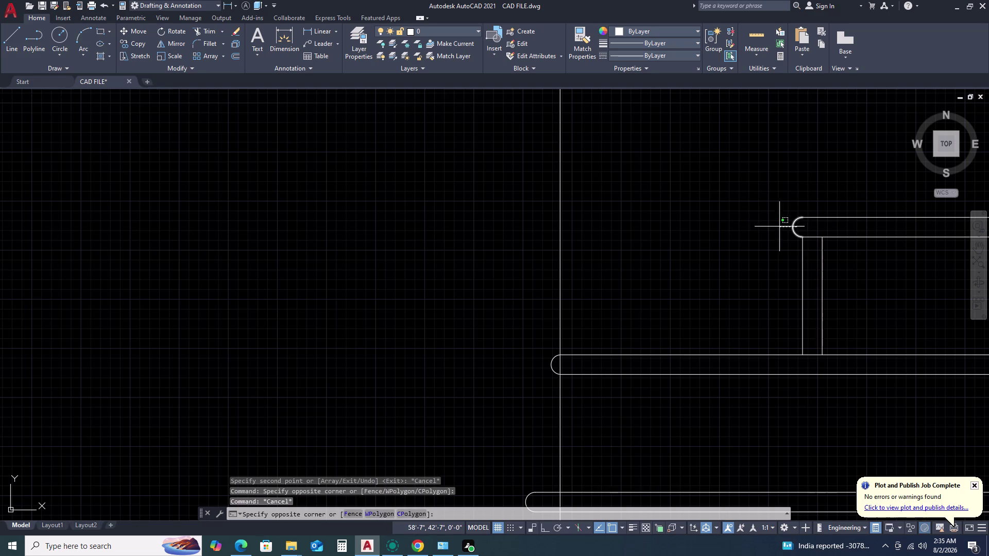
click(773, 223)
key(m)
key(space)
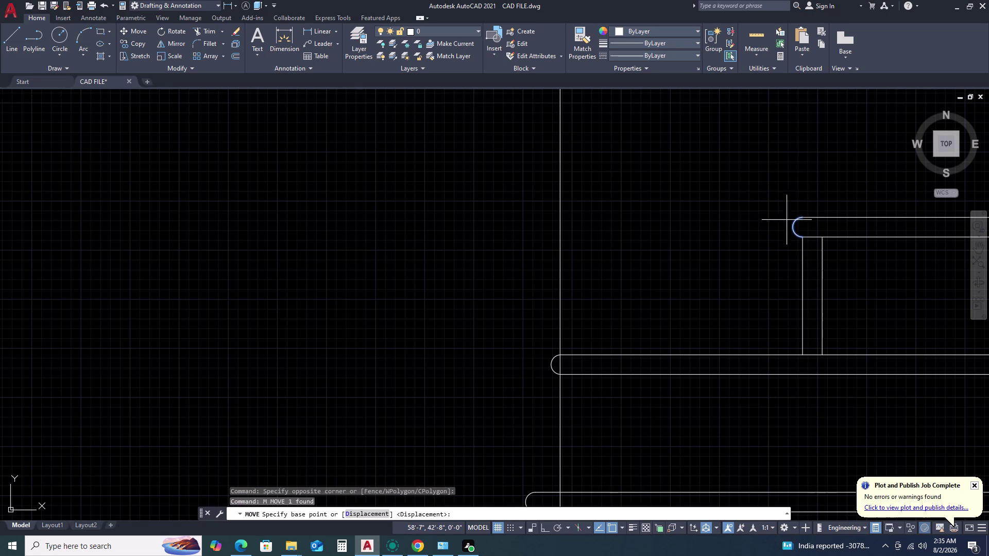
click(796, 230)
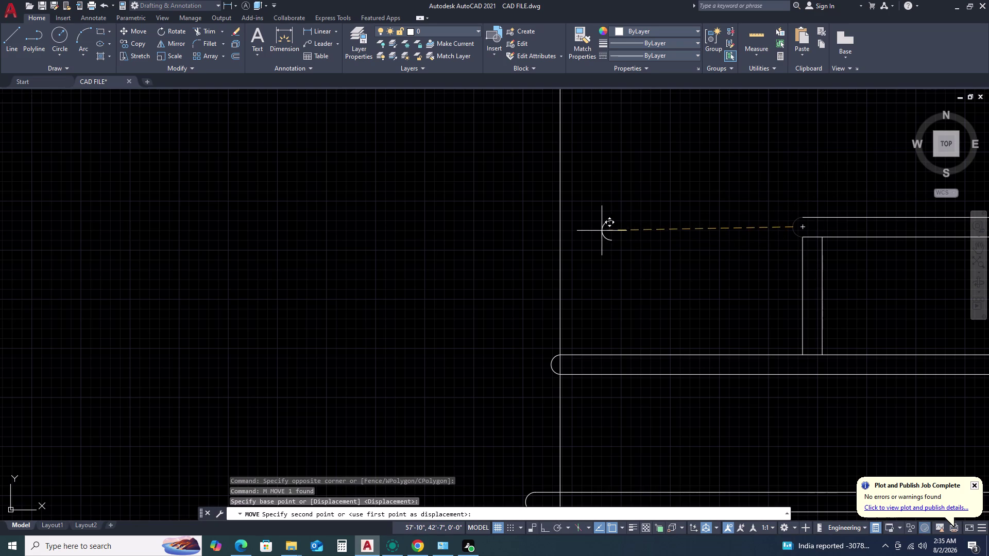
key(F8)
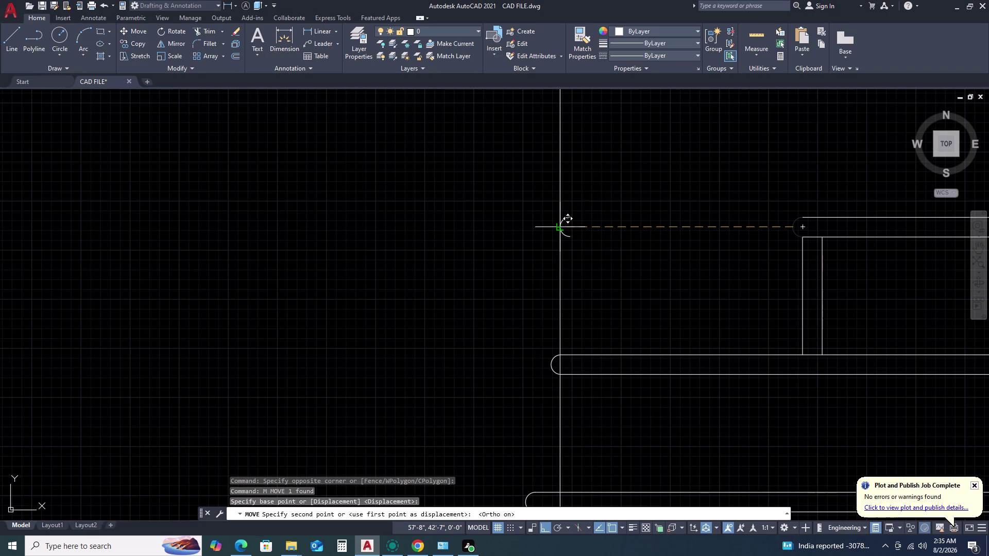
click(558, 225)
Delete the short line at the slab's right end.
scroll(down, 3)
middle_drag(805, 216, 734, 217)
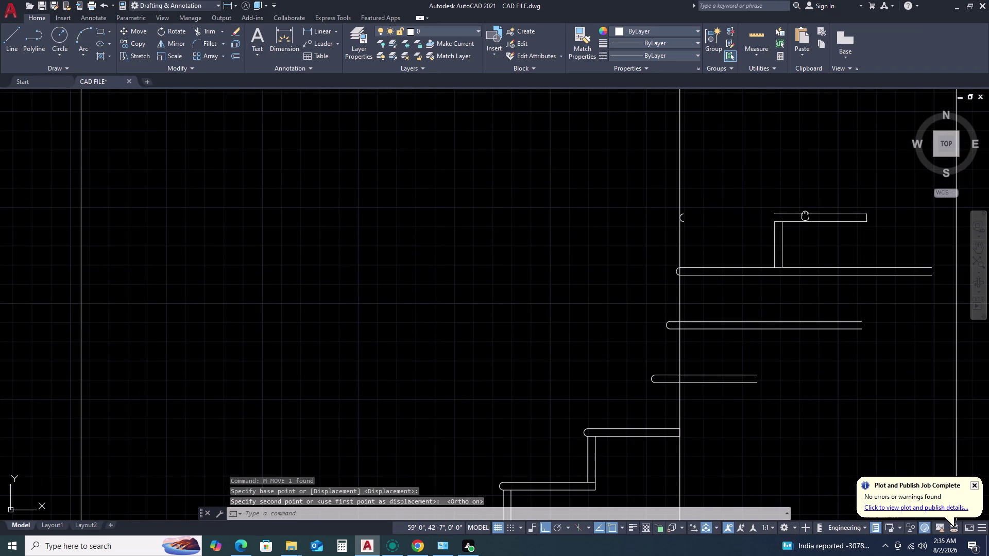
middle_drag(734, 217, 661, 220)
middle_click(654, 219)
scroll(up, 3)
click(720, 218)
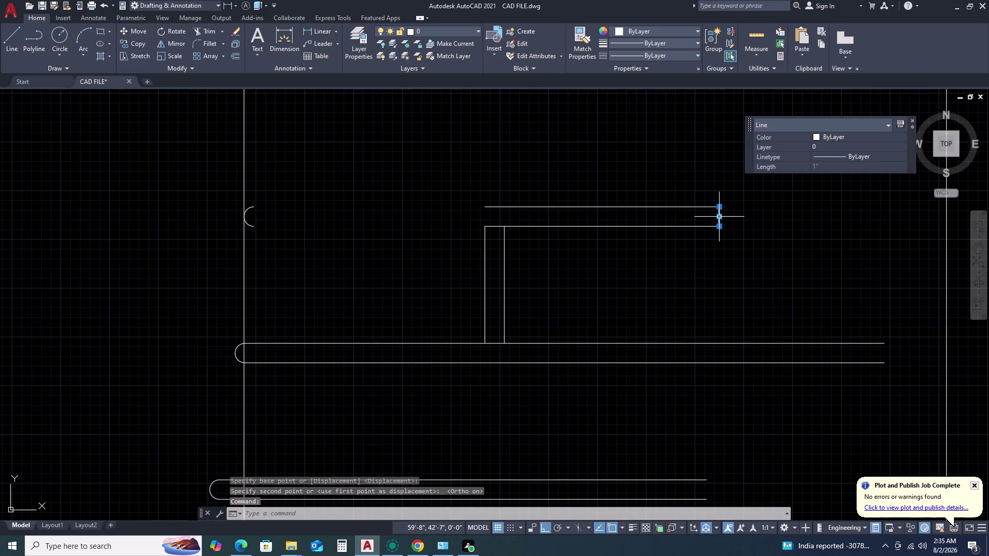
key(Delete)
Extend both slab edge lines to the boundaries with a fence selection.
text(EX)
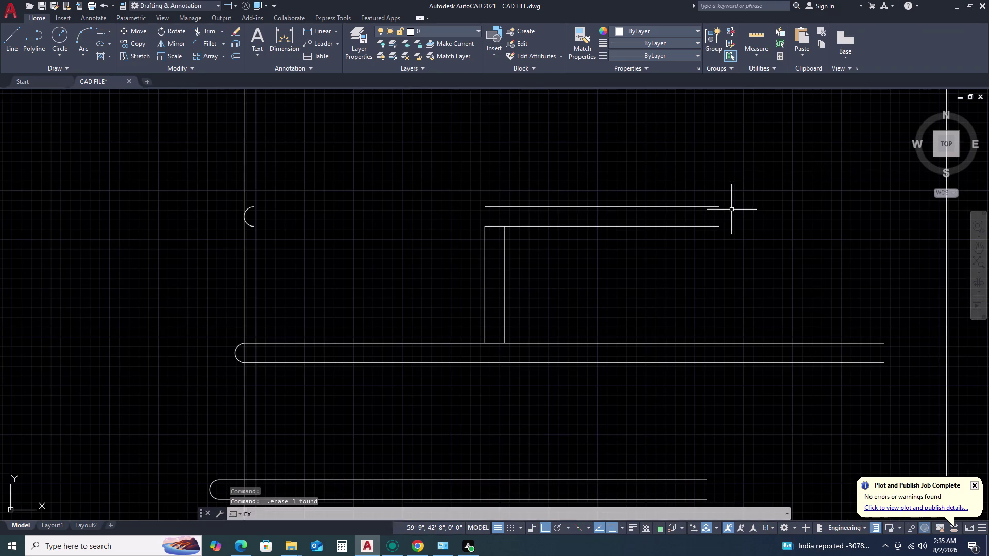
key(space)
click(690, 205)
click(669, 230)
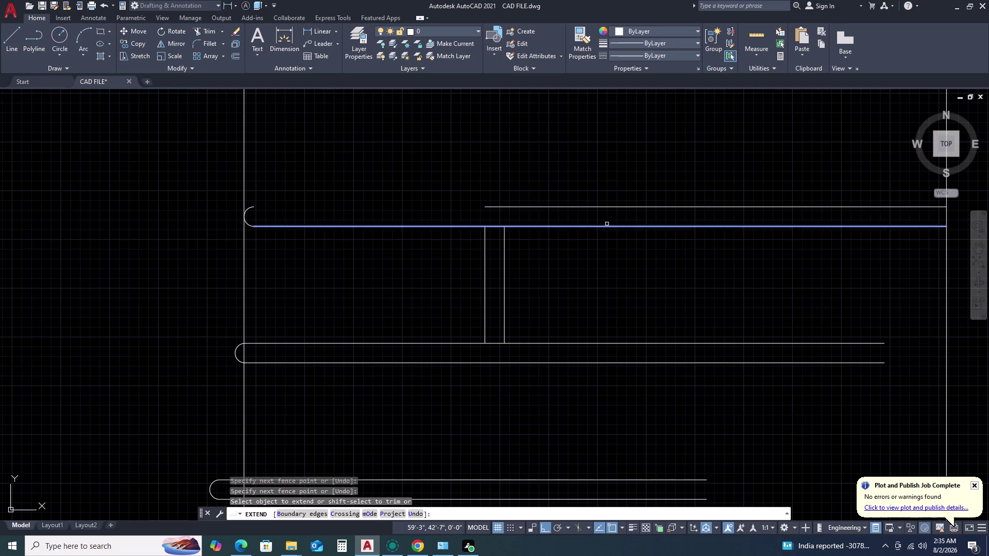
click(495, 203)
click(491, 234)
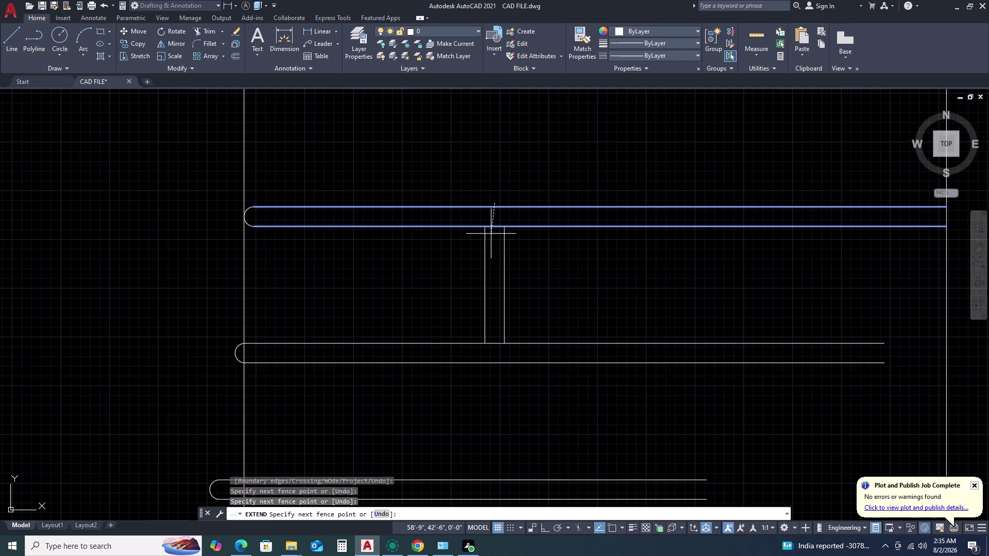
scroll(down, 3)
key(Escape)
scroll(down, 3)
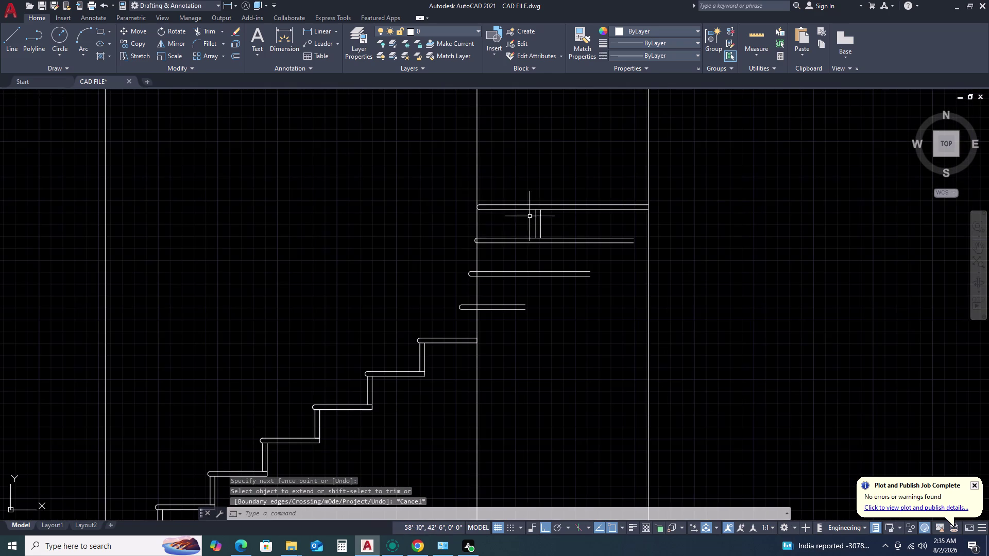
scroll(down, 3)
middle_click(649, 150)
scroll(down, 3)
scroll(up, 3)
scroll(down, 3)
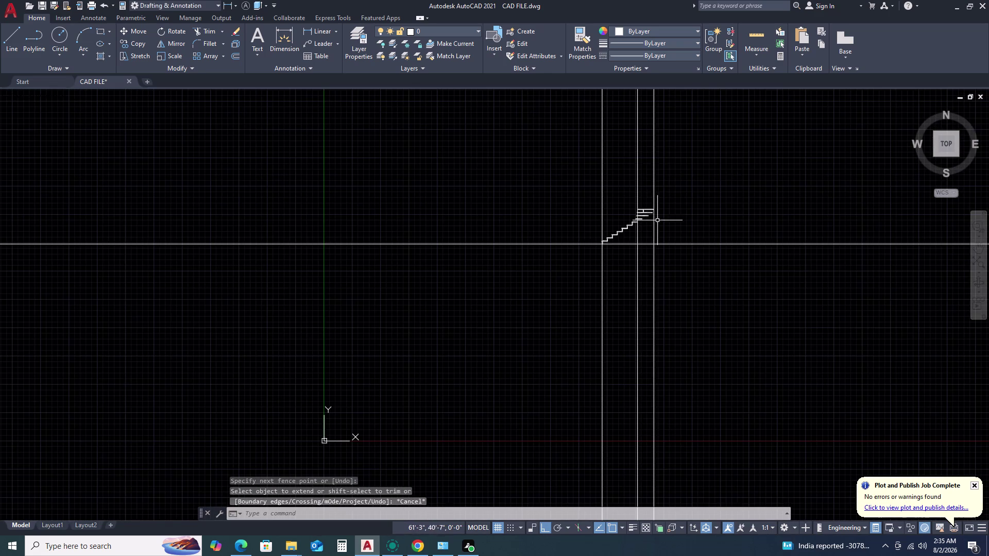
Zoom into the winder and delete the two existing construction lines.
middle_drag(655, 143, 659, 151)
middle_drag(660, 253, 666, 279)
middle_click(672, 292)
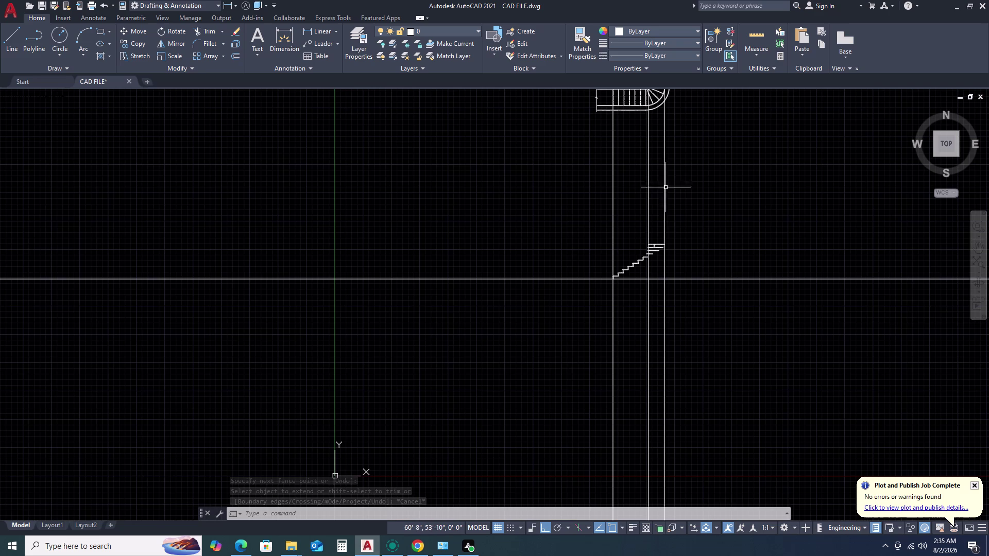
middle_click(668, 208)
middle_click(668, 208)
scroll(up, 3)
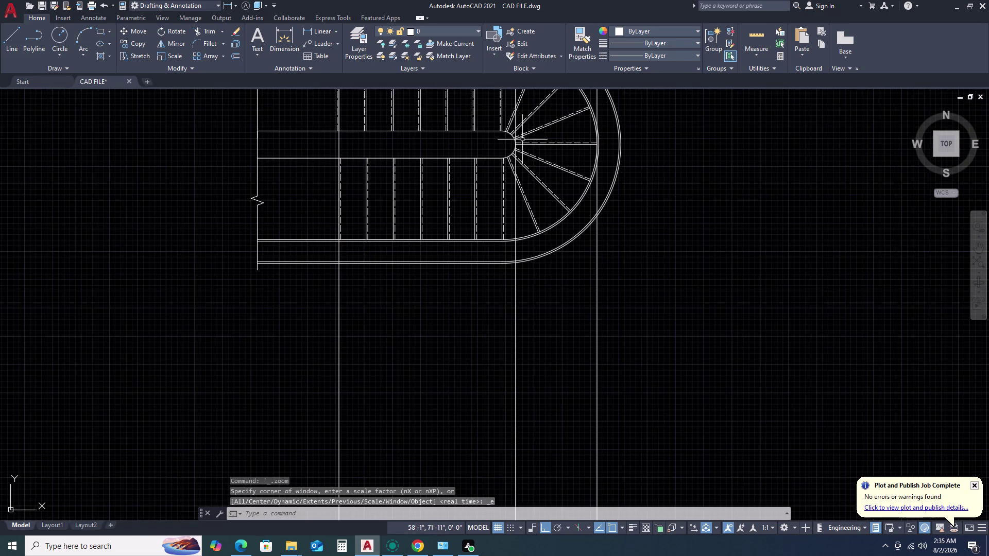
scroll(up, 3)
middle_drag(530, 124, 534, 190)
scroll(up, 3)
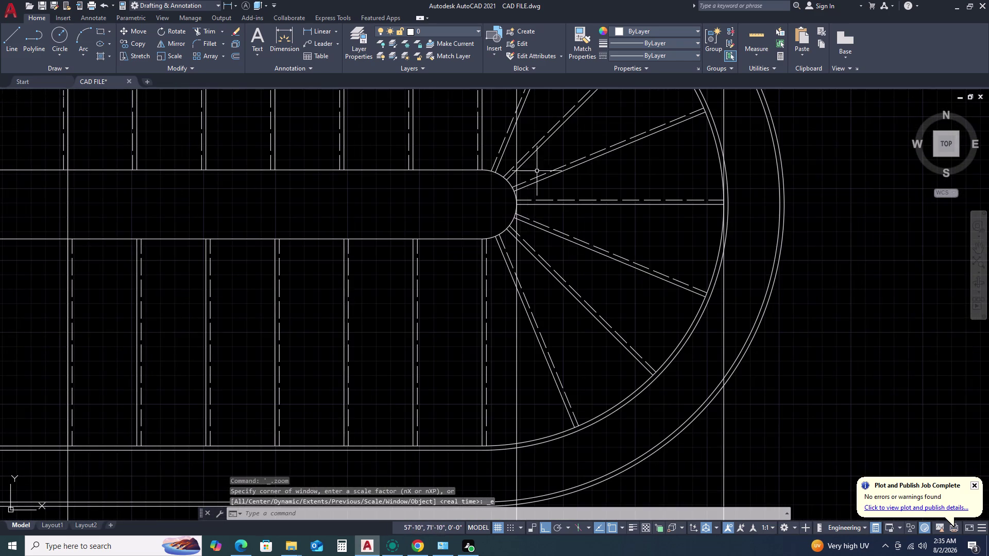
middle_drag(542, 153, 529, 202)
middle_click(520, 211)
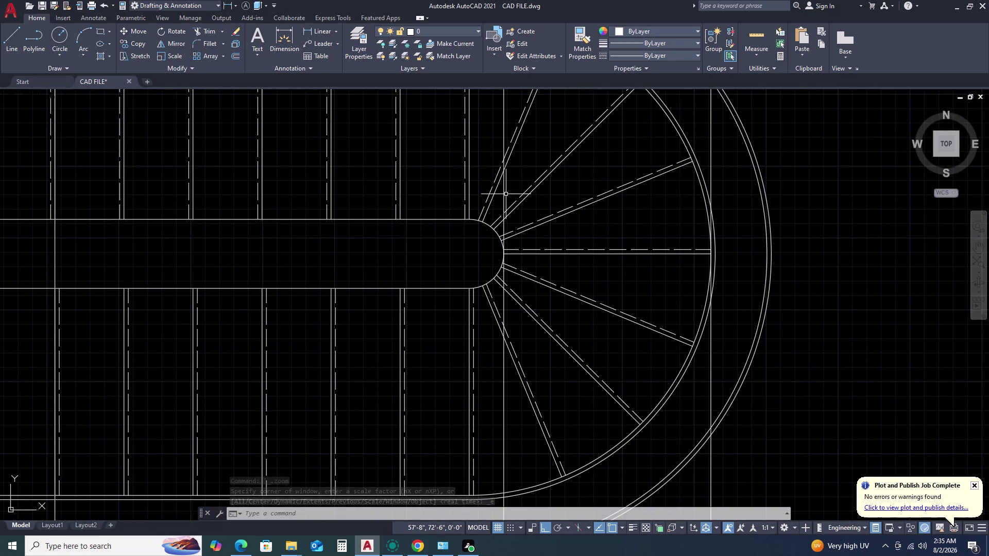
click(506, 194)
click(503, 193)
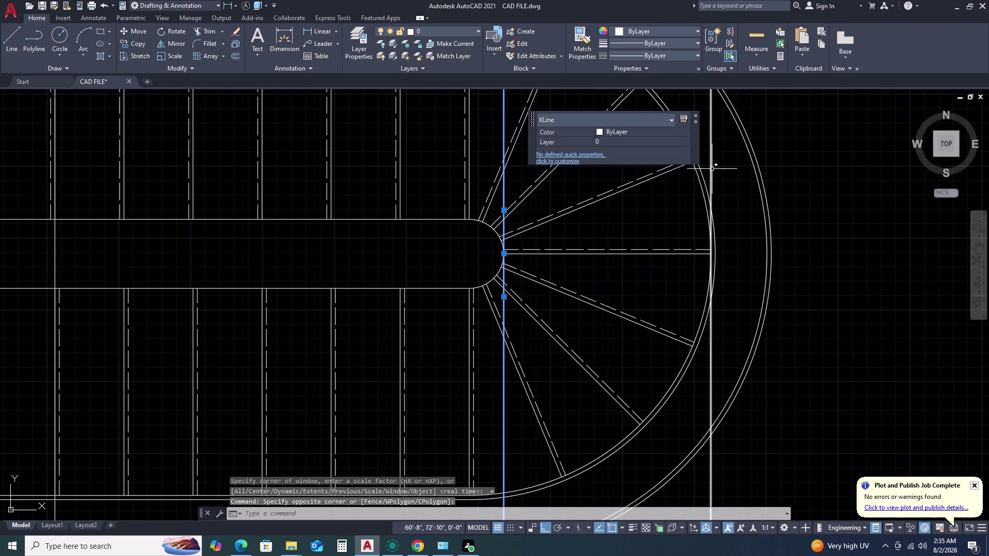
click(712, 168)
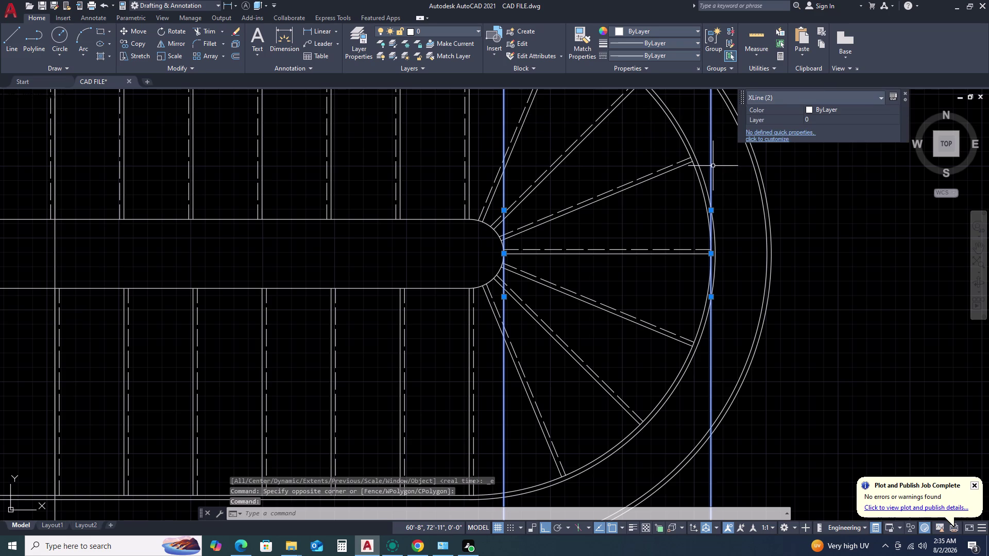
key(Delete)
Draw a construction line from the winder centre through an upper winder tread's outer end.
key(x)
key(l)
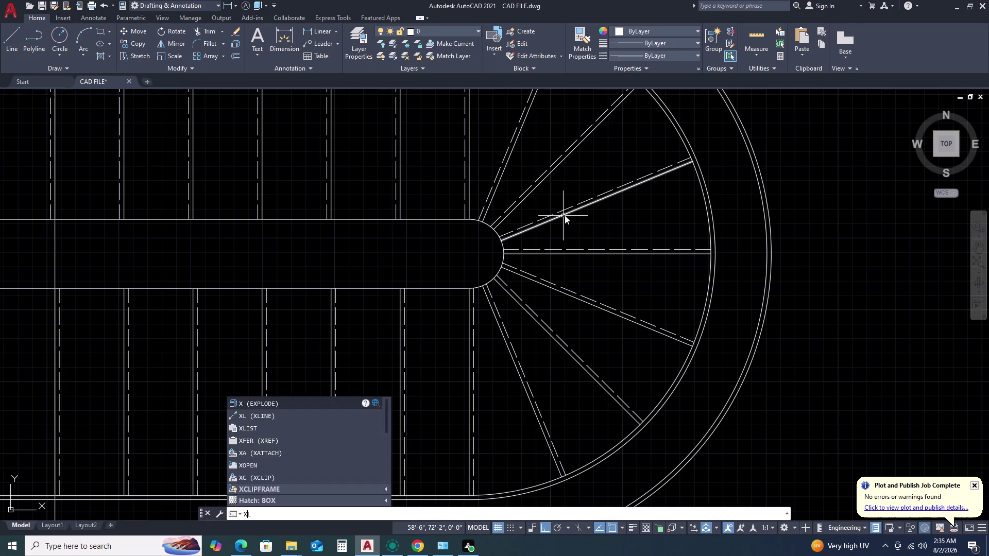
key(space)
key(v)
key(space)
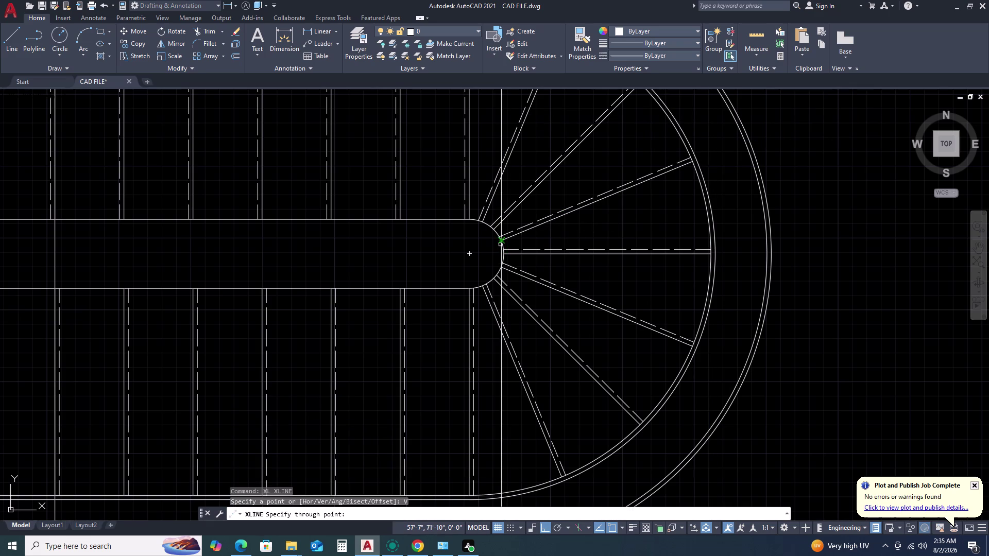
scroll(up, 3)
click(501, 231)
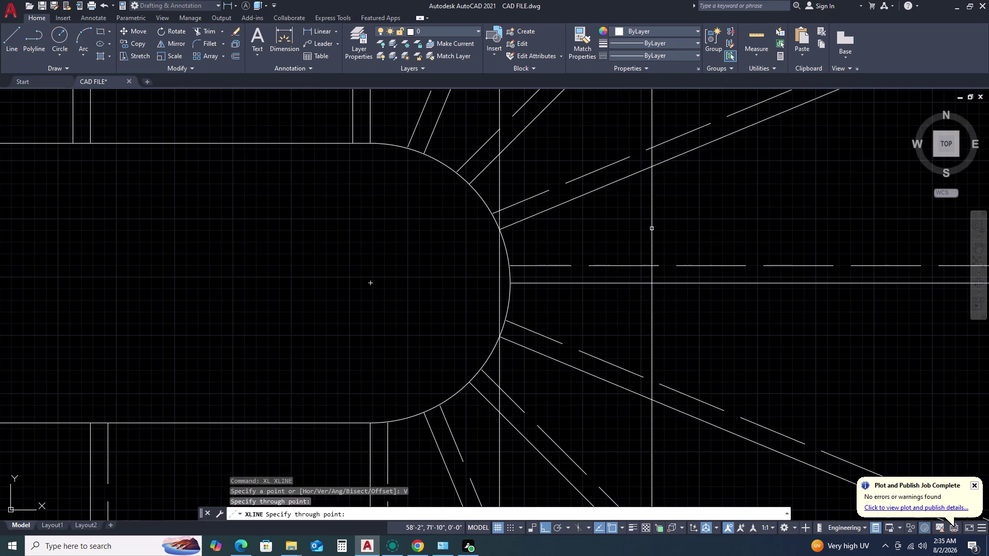
scroll(down, 3)
scroll(up, 3)
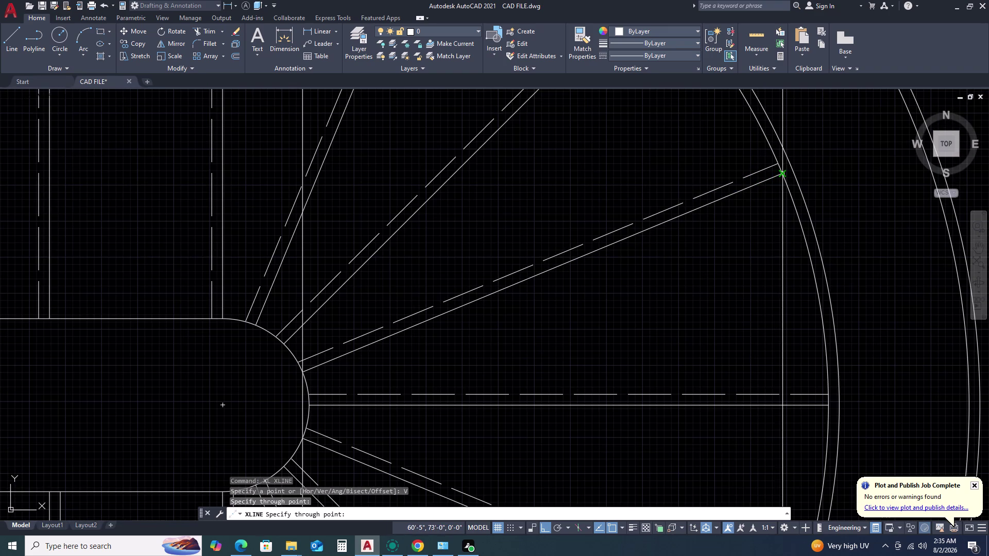
click(781, 175)
scroll(down, 3)
key(Escape)
scroll(down, 3)
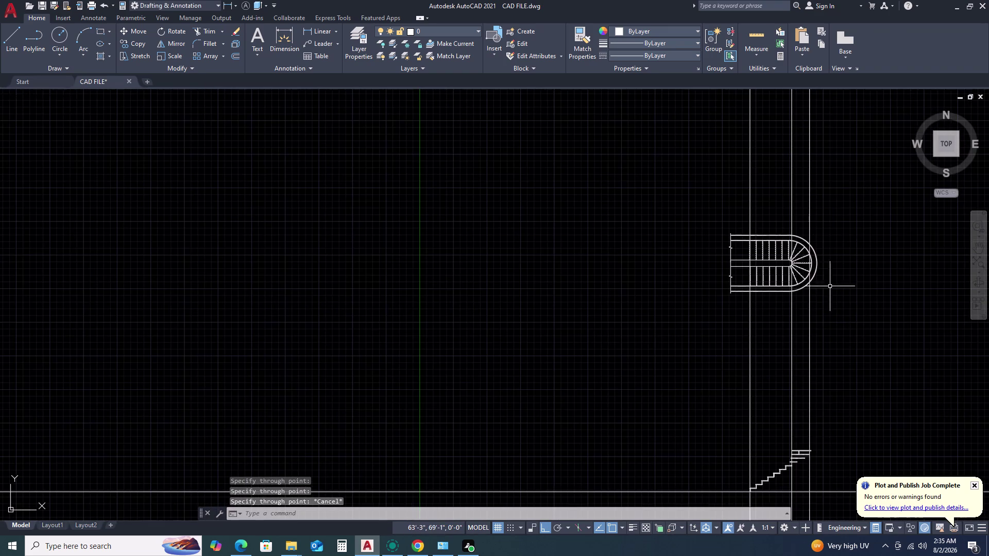
Copy the rail and its two uprights, excluding the lower rail, one tier higher.
middle_drag(827, 308, 732, 218)
middle_drag(722, 202, 720, 194)
scroll(up, 3)
scroll(up, 3)
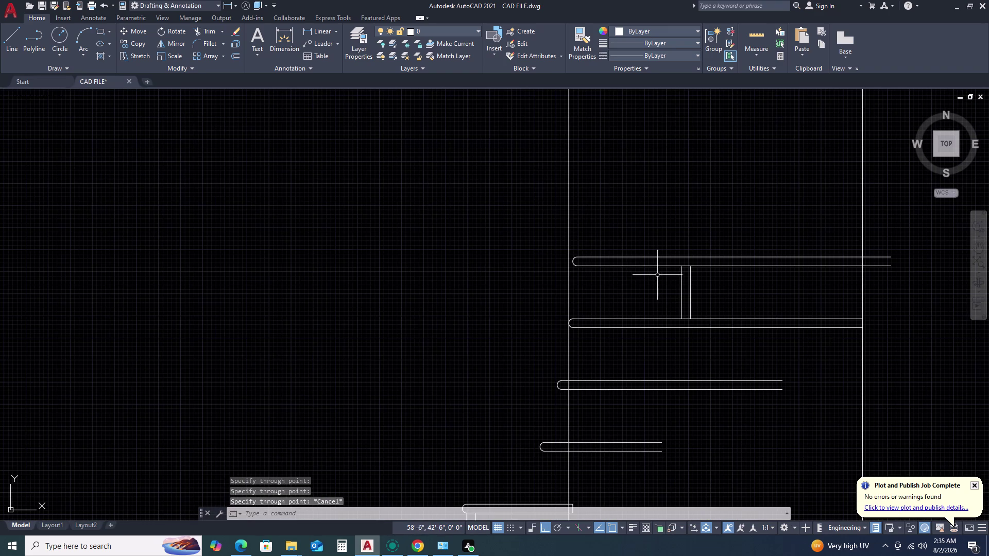
click(555, 224)
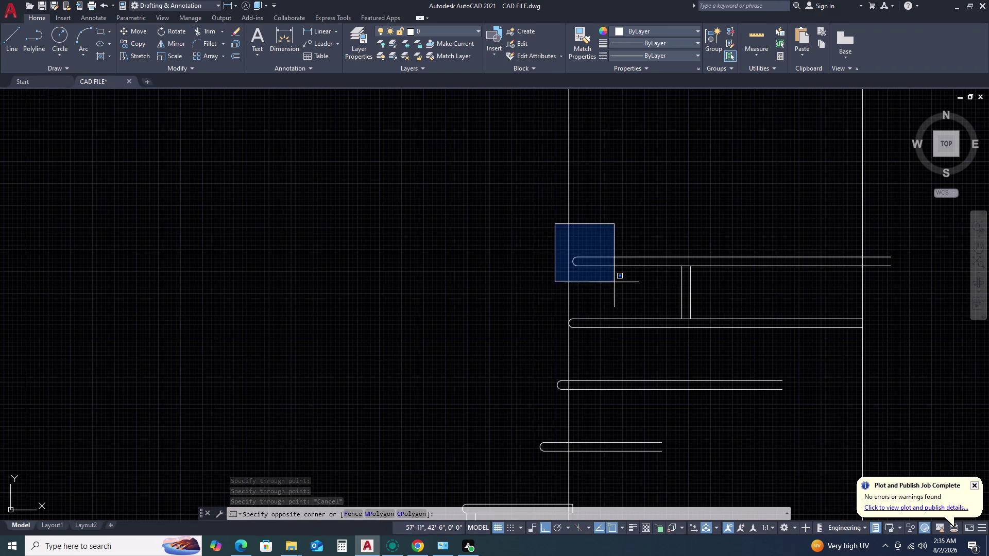
click(943, 323)
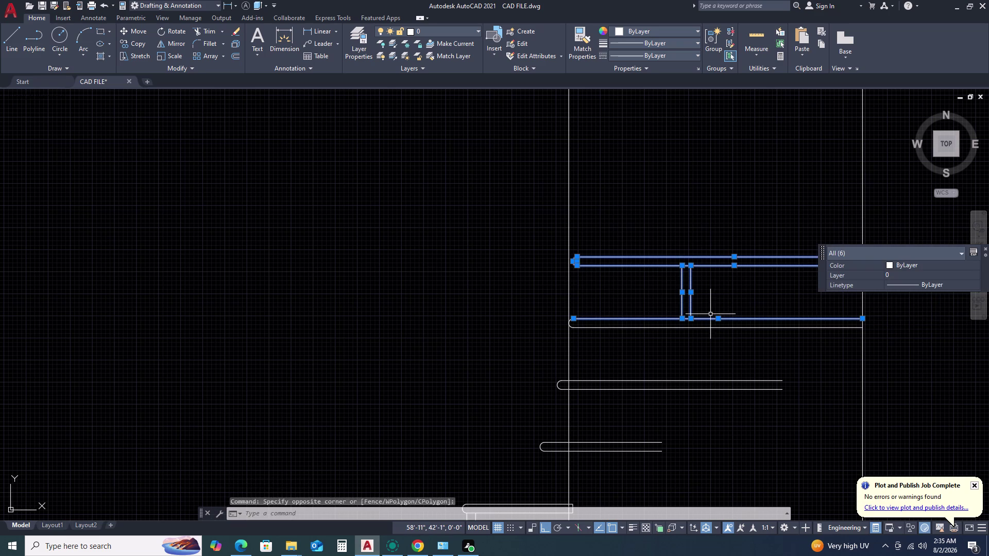
click(723, 314)
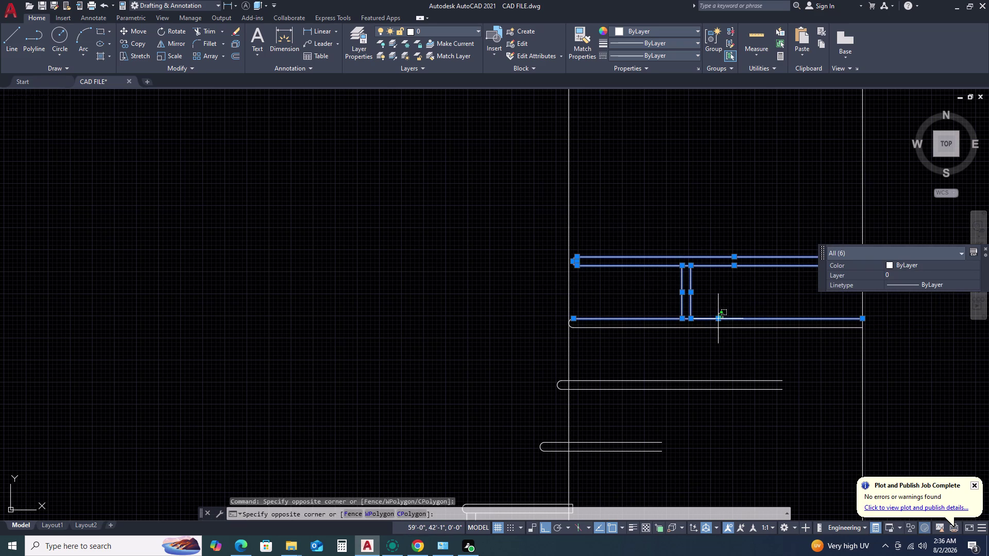
click(718, 322)
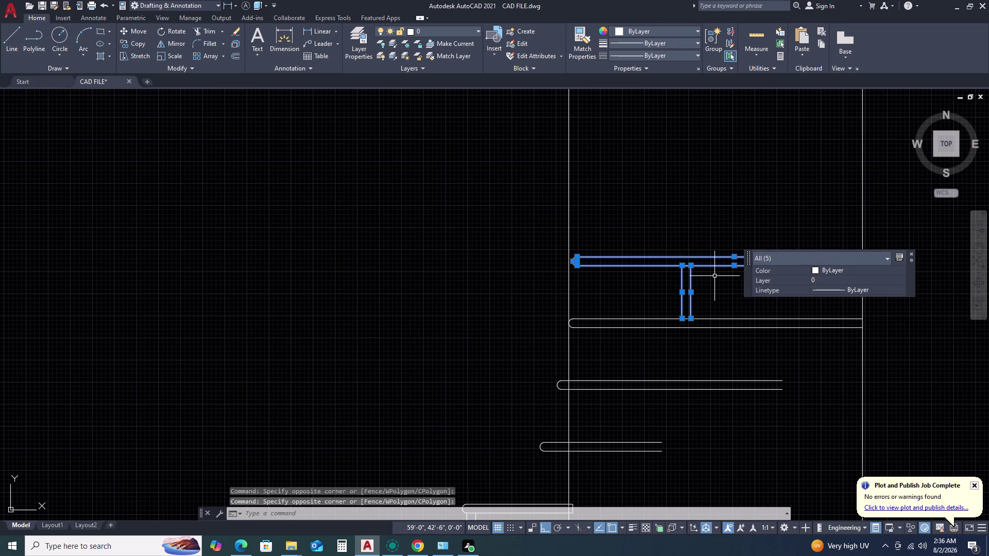
key(c)
key(o)
key(space)
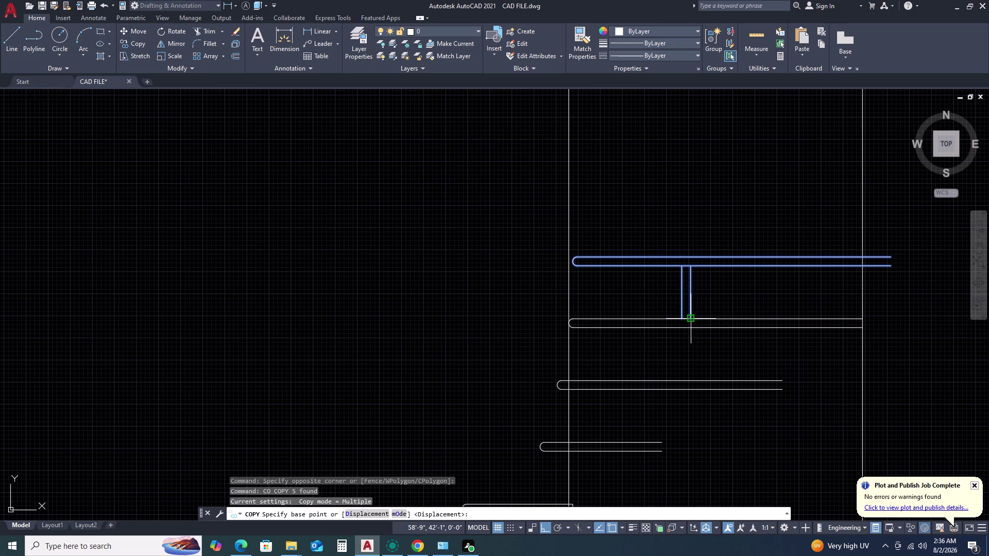
click(693, 319)
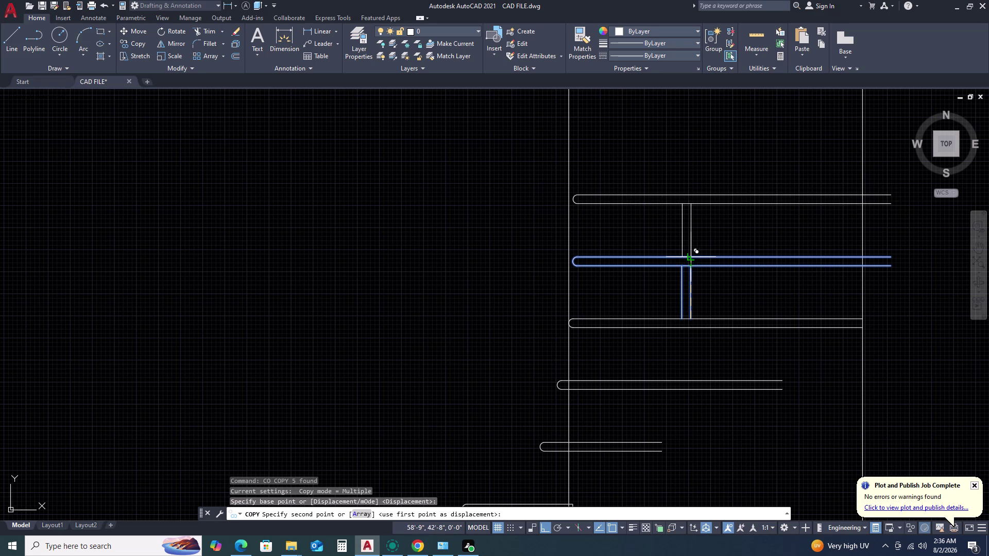
double_click(692, 256)
key(Escape)
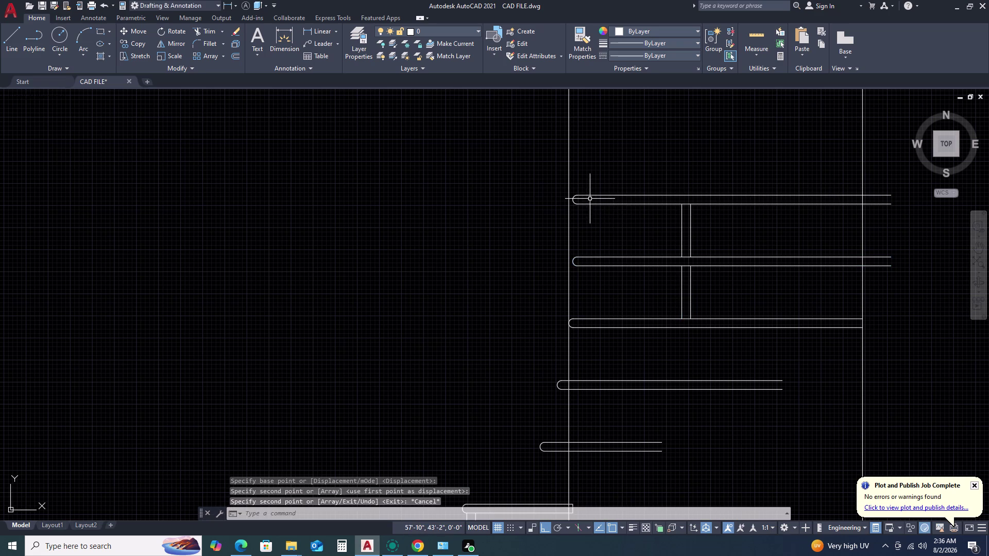
Attempt to move the top rail's rounded left end, then cancel the move.
scroll(up, 3)
drag(556, 202, 544, 208)
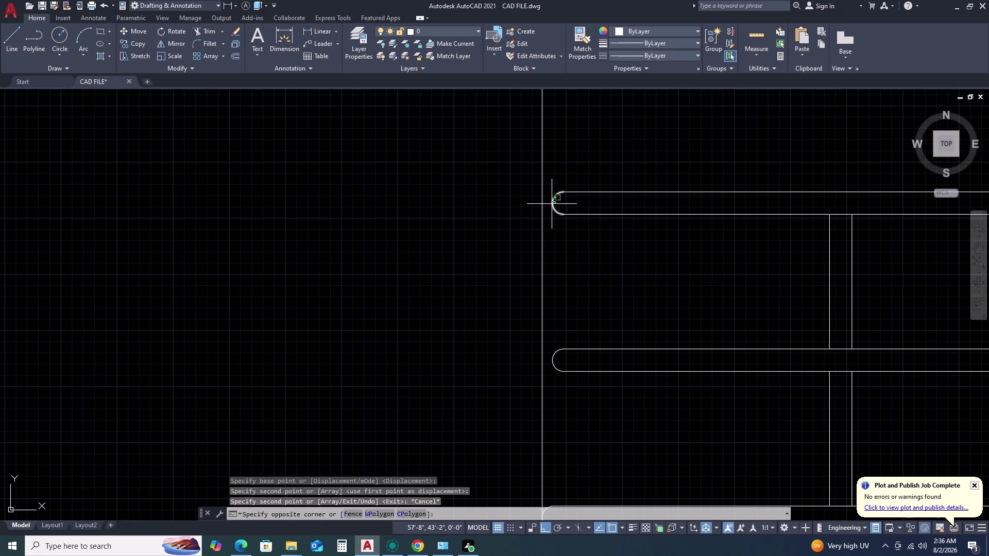
click(551, 204)
key(m)
key(space)
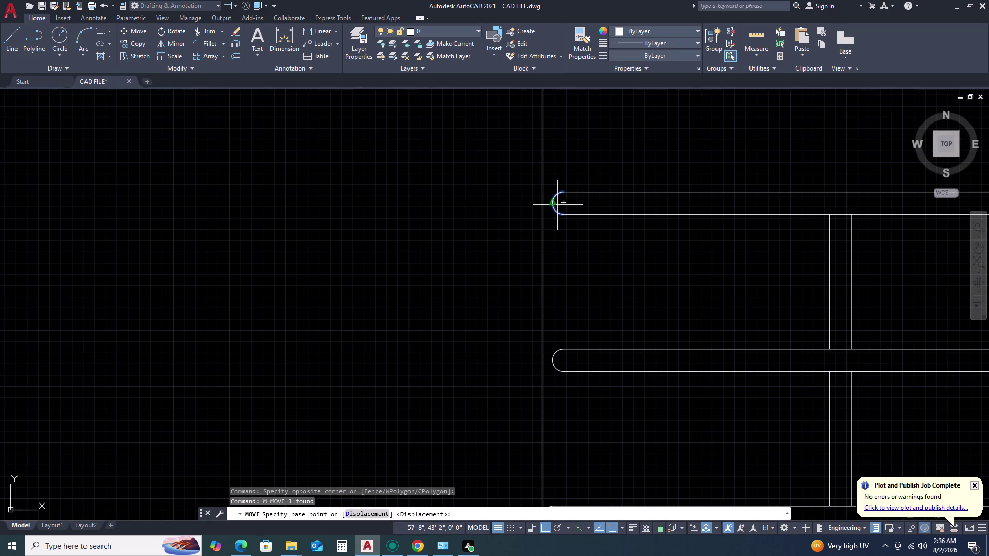
click(552, 203)
click(544, 203)
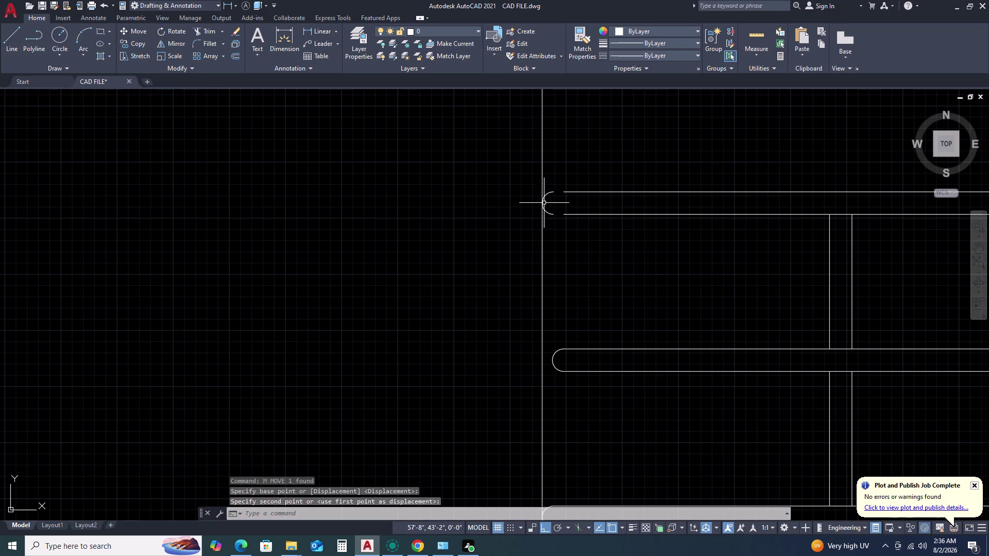
key(Escape)
scroll(down, 3)
Trim the new top rail's right overhang and rounded left end with TR.
text(TR)
key(space)
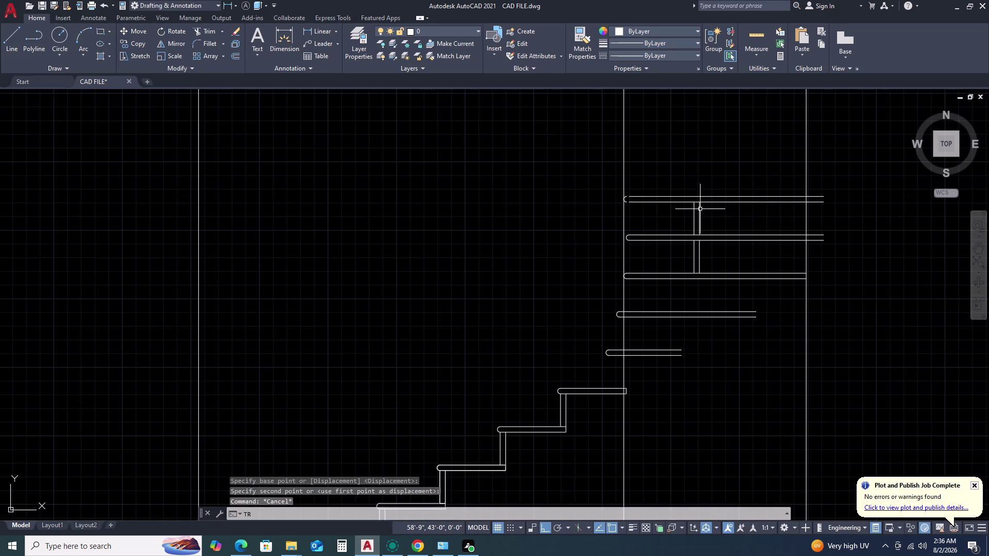
click(824, 192)
click(818, 214)
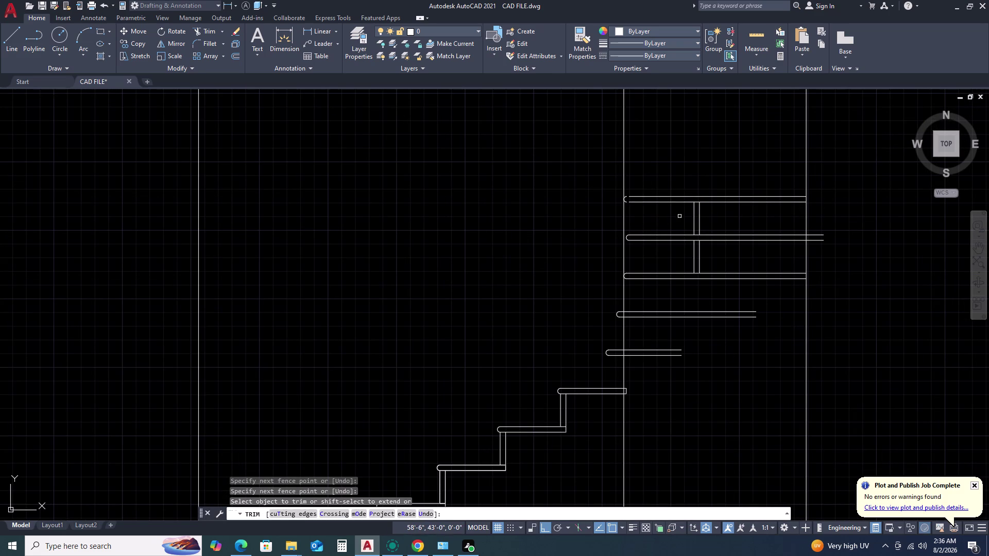
click(658, 202)
click(655, 196)
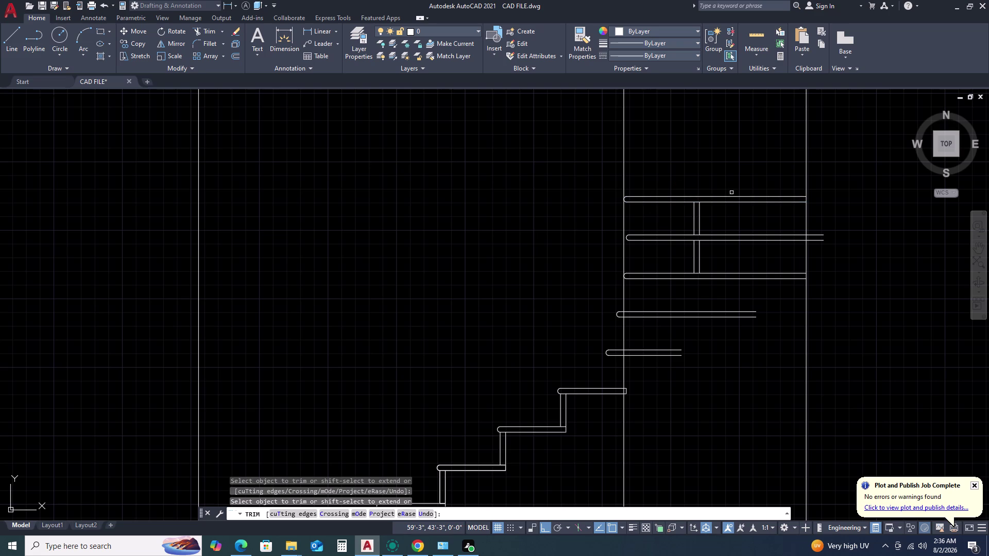
key(Escape)
scroll(up, 3)
scroll(down, 3)
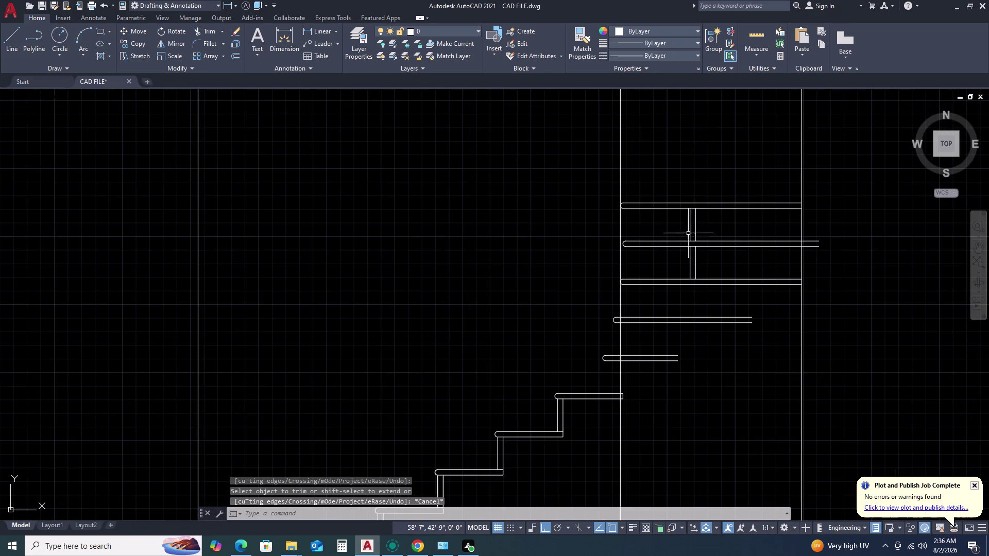
middle_drag(739, 224, 669, 276)
middle_click(662, 279)
Centre the view on the winder and delete the two old construction lines.
scroll(down, 3)
middle_drag(649, 136, 650, 137)
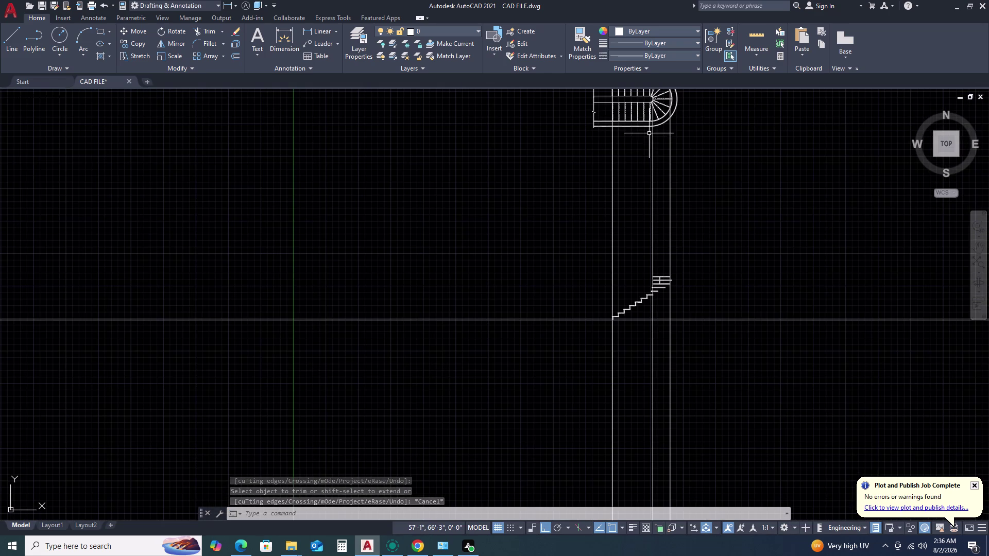
middle_drag(649, 137, 652, 151)
middle_click(672, 264)
middle_drag(678, 125, 693, 289)
middle_click(693, 289)
scroll(up, 3)
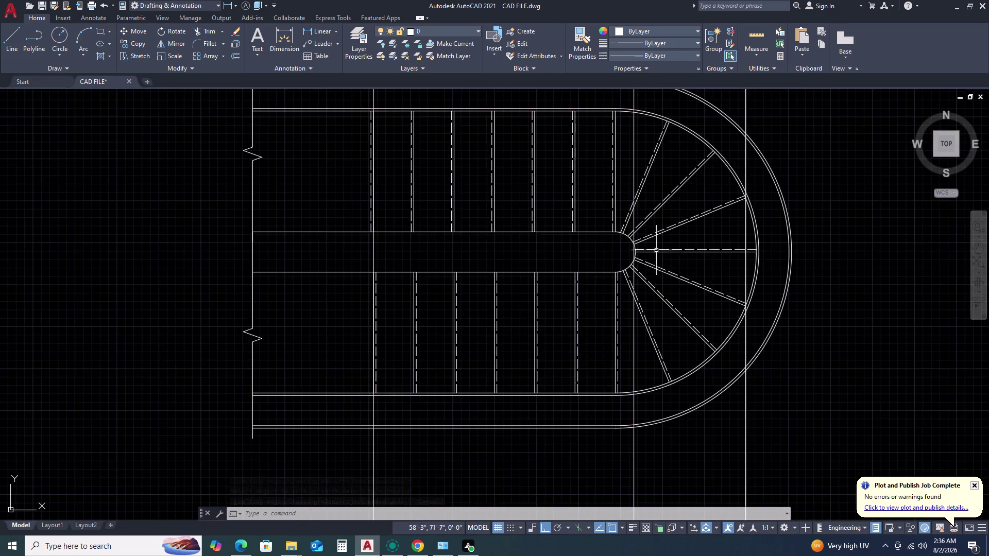
scroll(up, 3)
middle_click(648, 233)
middle_drag(622, 274, 617, 282)
middle_click(607, 294)
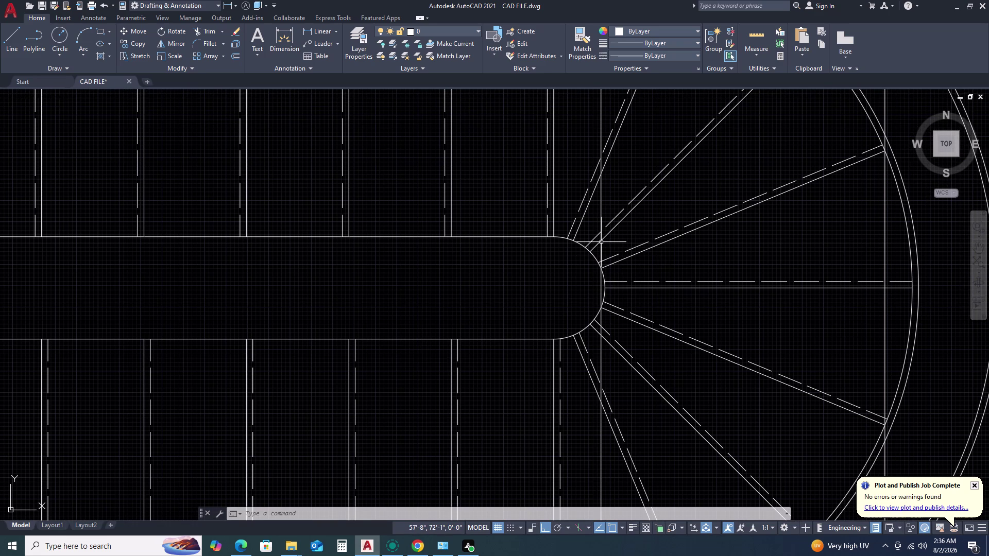
click(601, 243)
click(893, 220)
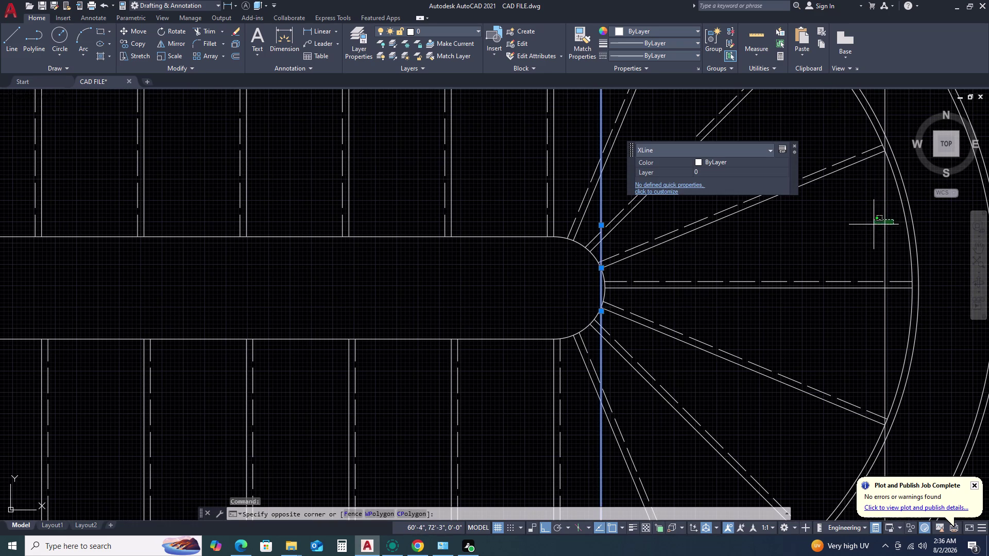
click(865, 229)
key(Delete)
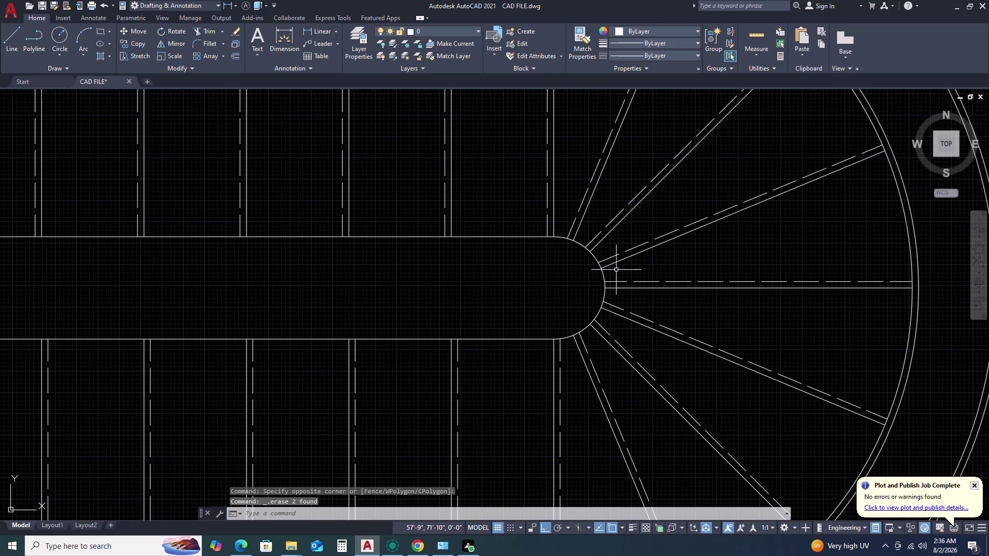
Draw vertical construction lines through two outer winder tread ends.
key(x)
text(L V)
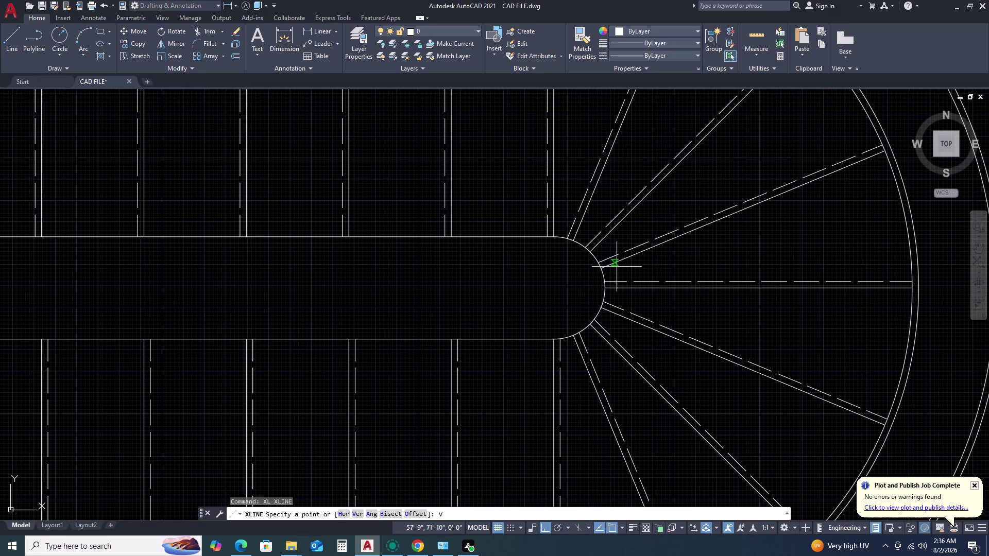
key(space)
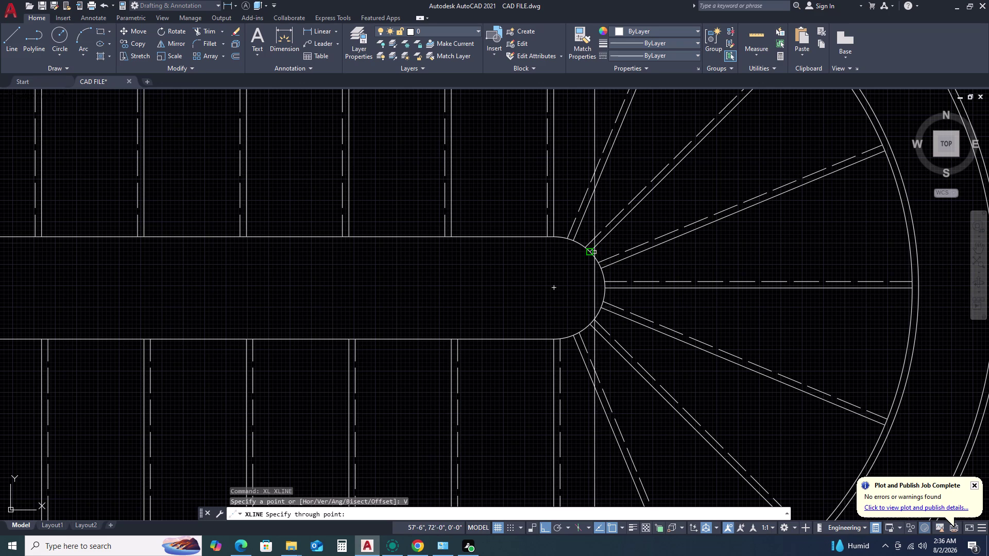
click(592, 253)
middle_drag(734, 250, 703, 283)
middle_drag(698, 286, 625, 306)
middle_drag(740, 174, 738, 244)
middle_click(734, 323)
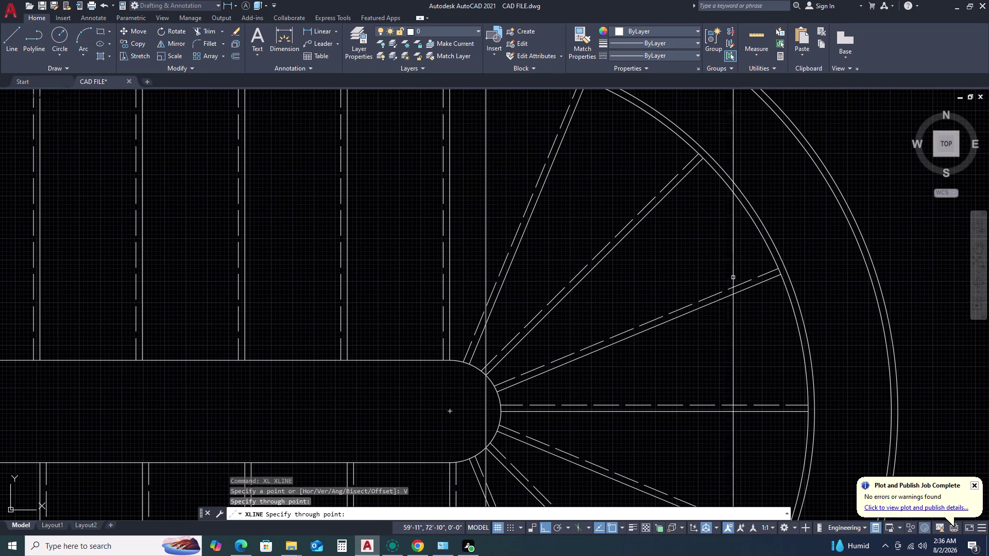
click(705, 161)
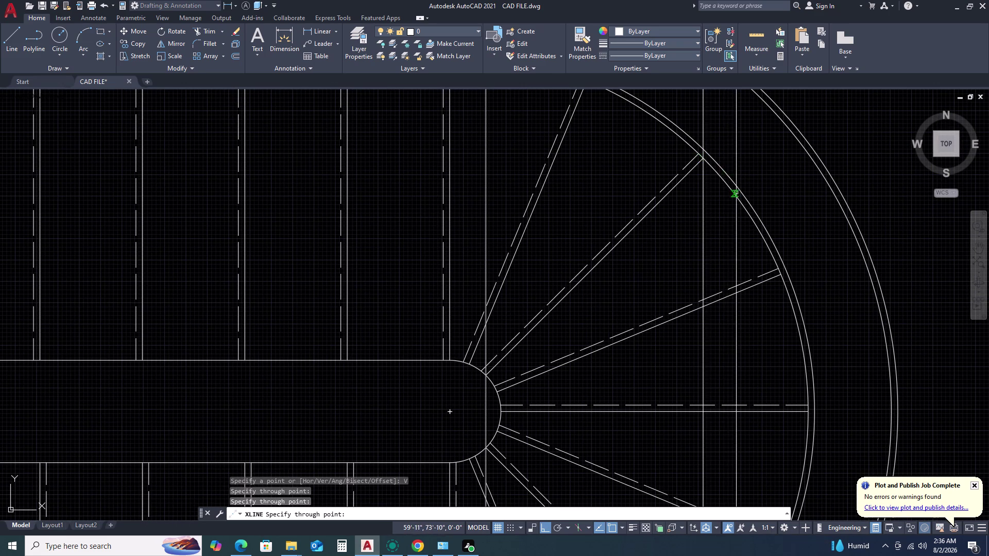
scroll(down, 3)
key(Escape)
scroll(down, 3)
middle_drag(789, 332, 742, 265)
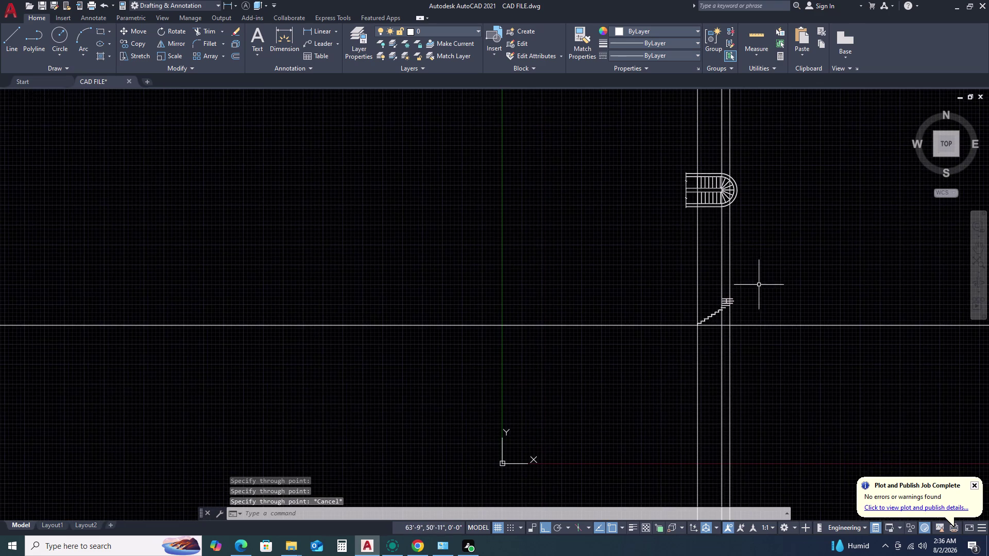
Select the top tread and riser lines and start a copy, then abandon it.
scroll(up, 3)
scroll(up, 3)
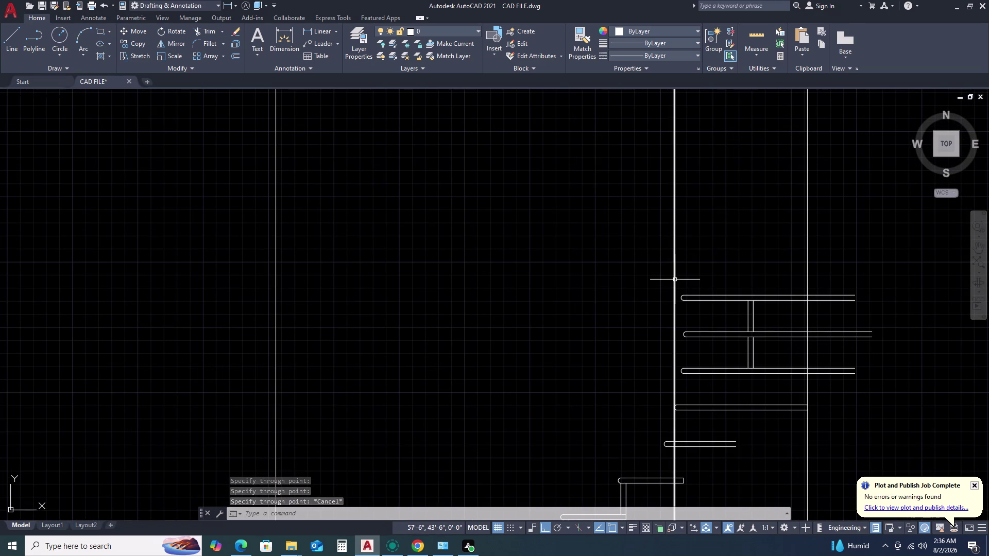
click(675, 280)
key(Escape)
click(768, 318)
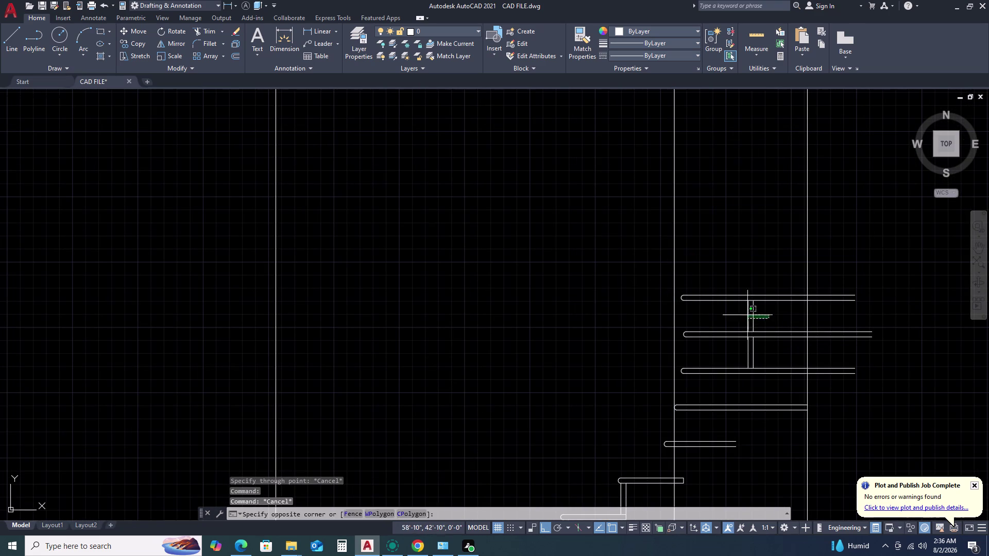
click(742, 289)
key(c)
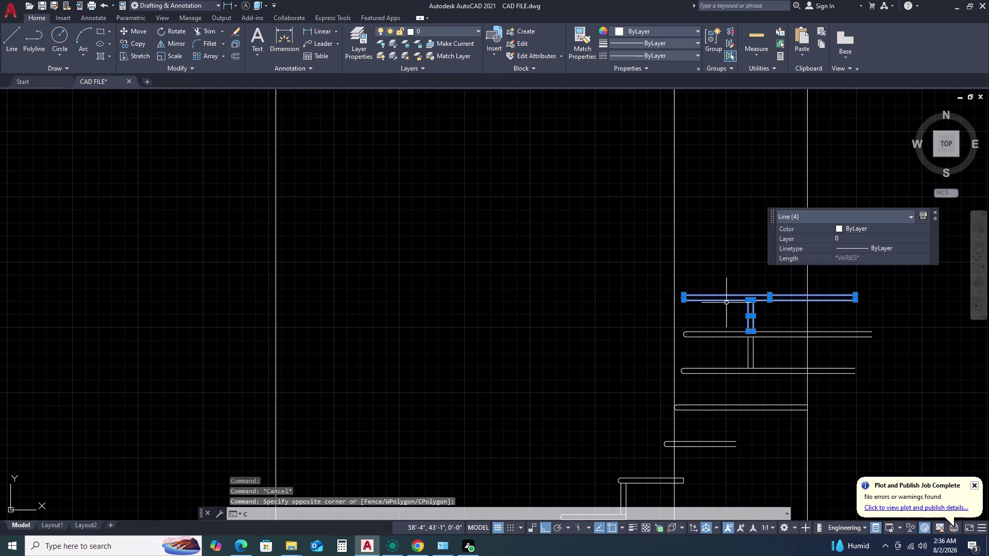
key(o)
key(space)
scroll(up, 3)
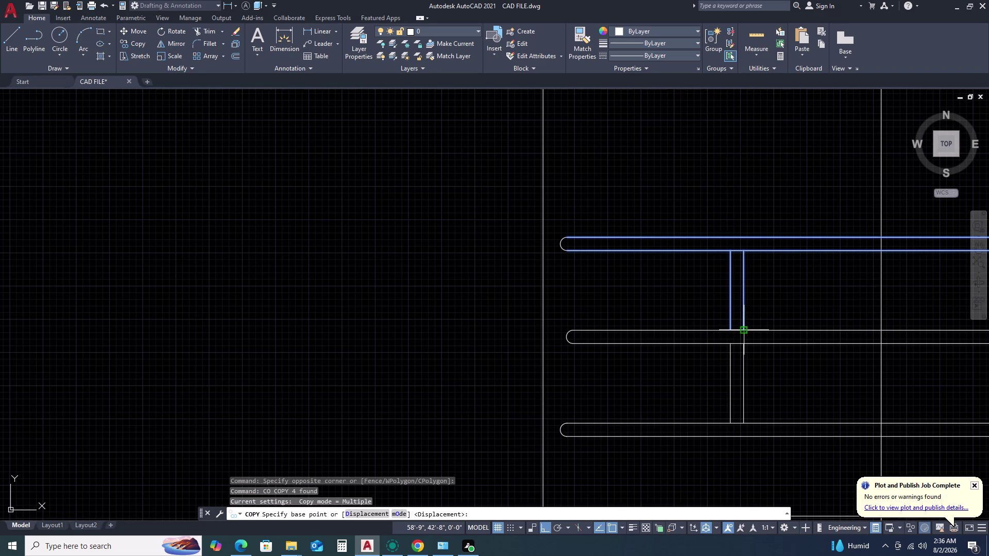
key(Escape)
Copy the five tread and riser lines one step higher.
click(554, 217)
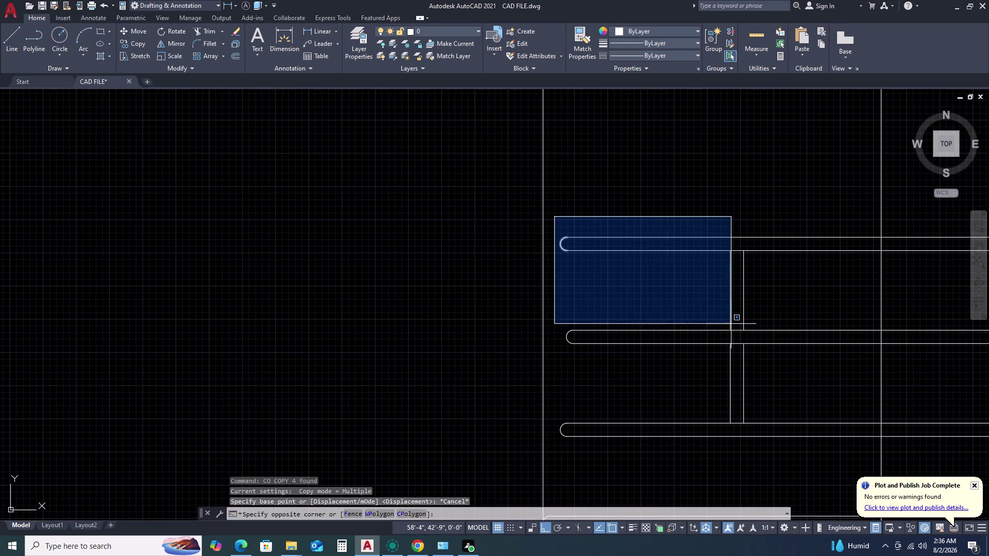
scroll(down, 3)
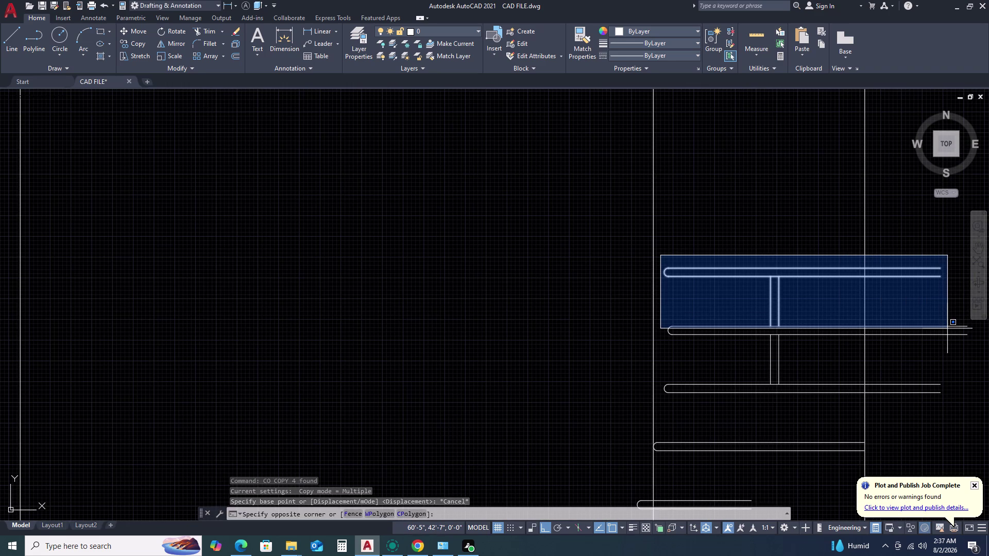
click(949, 327)
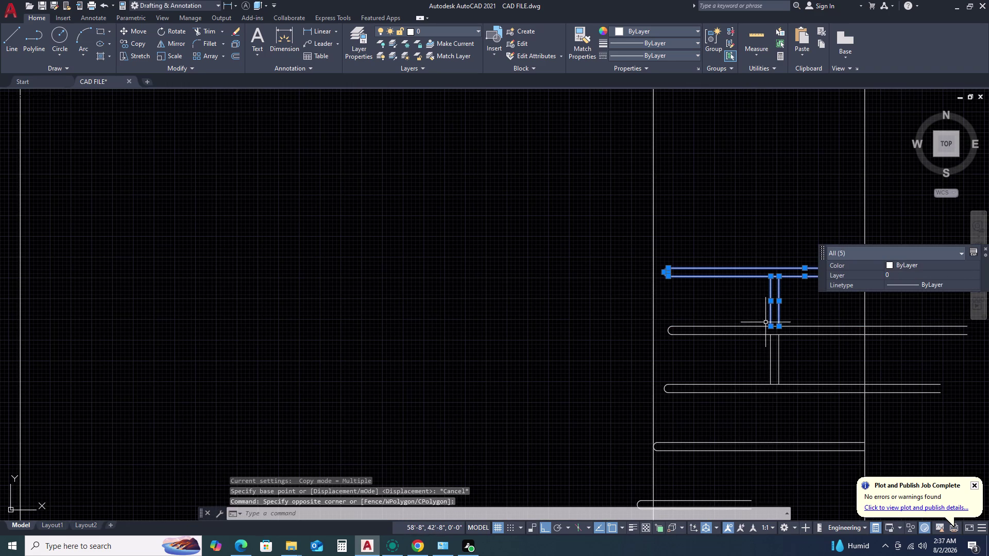
key(c)
text(O)
key(space)
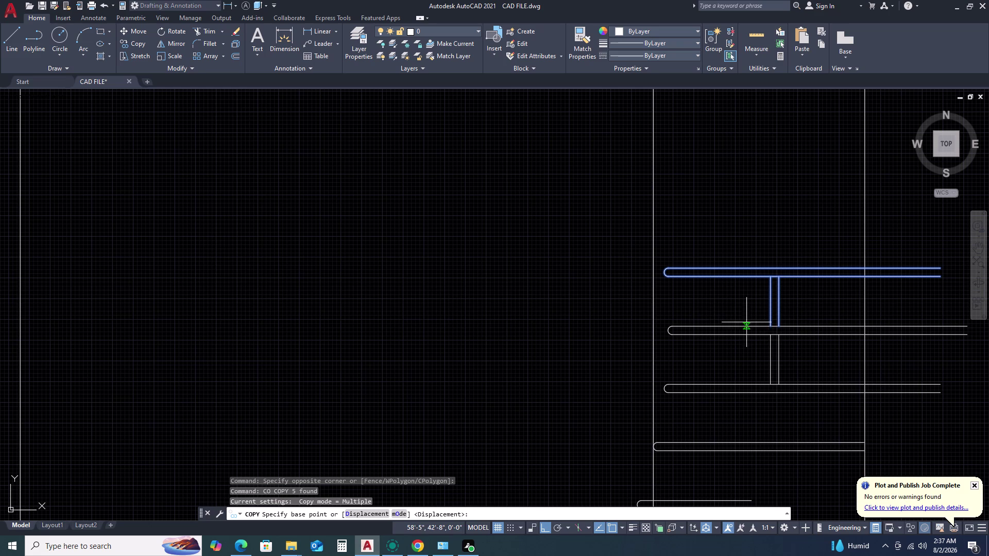
click(777, 327)
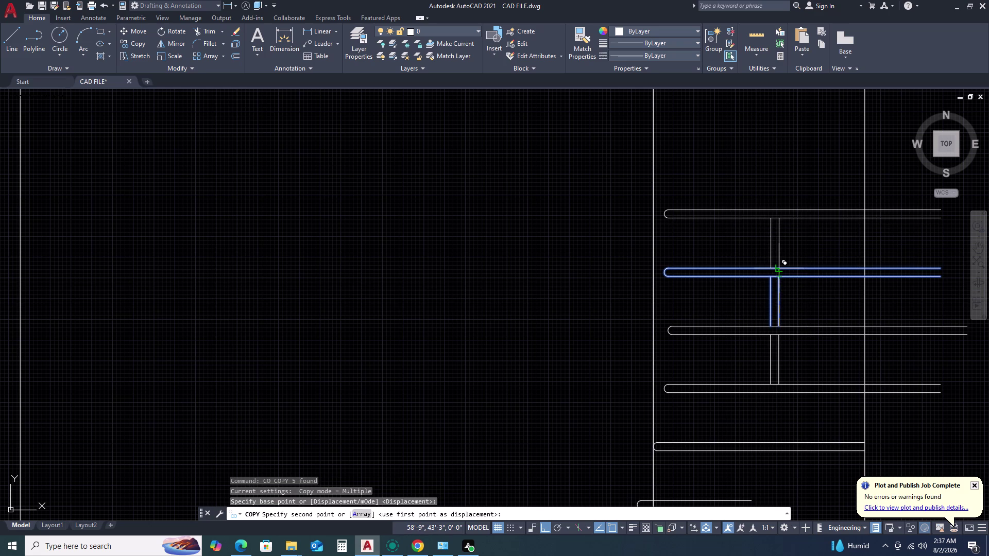
click(778, 267)
key(Escape)
Trim the top tread's overhang back to the wall.
middle_drag(791, 227, 641, 296)
middle_drag(630, 297, 584, 302)
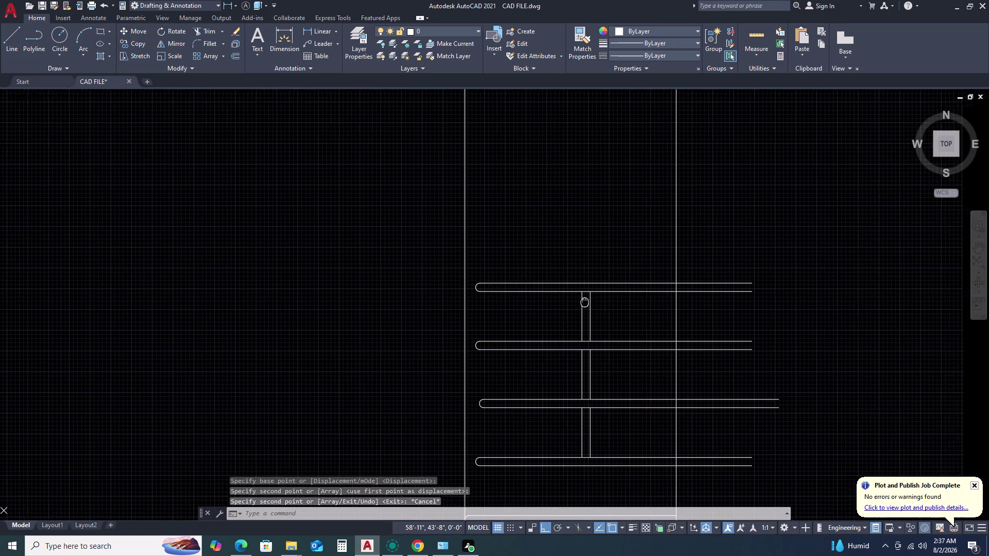
scroll(up, 3)
scroll(down, 3)
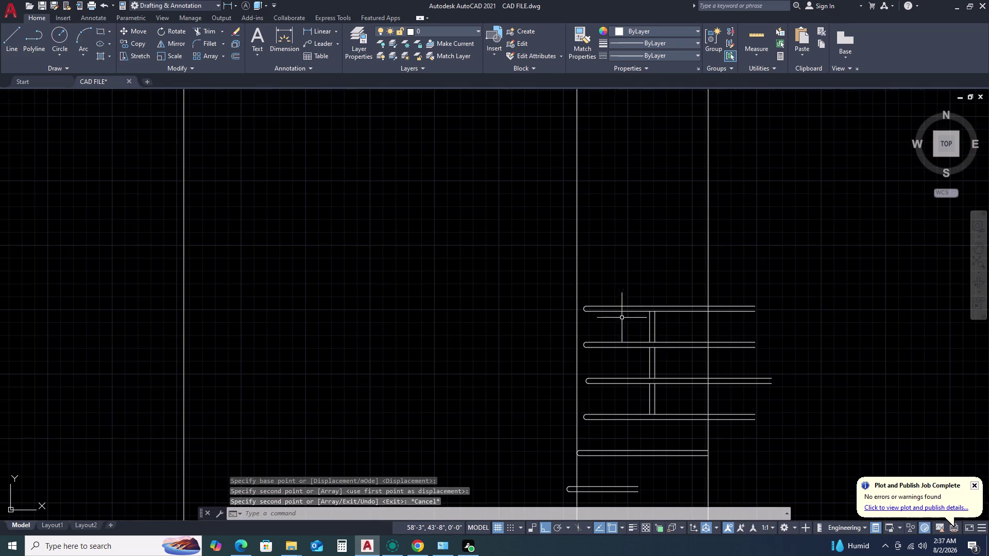
key(t)
text(R)
key(space)
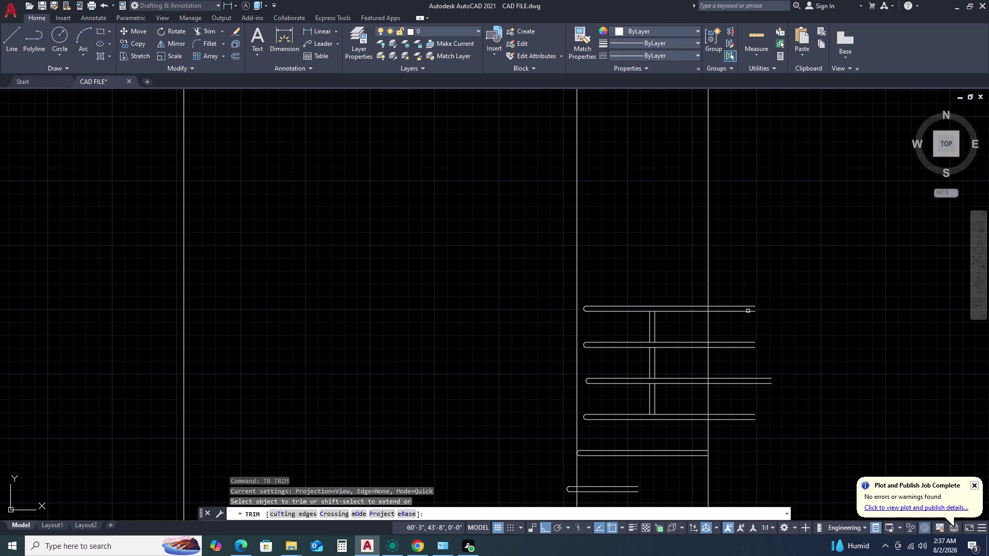
click(747, 283)
click(724, 327)
key(Escape)
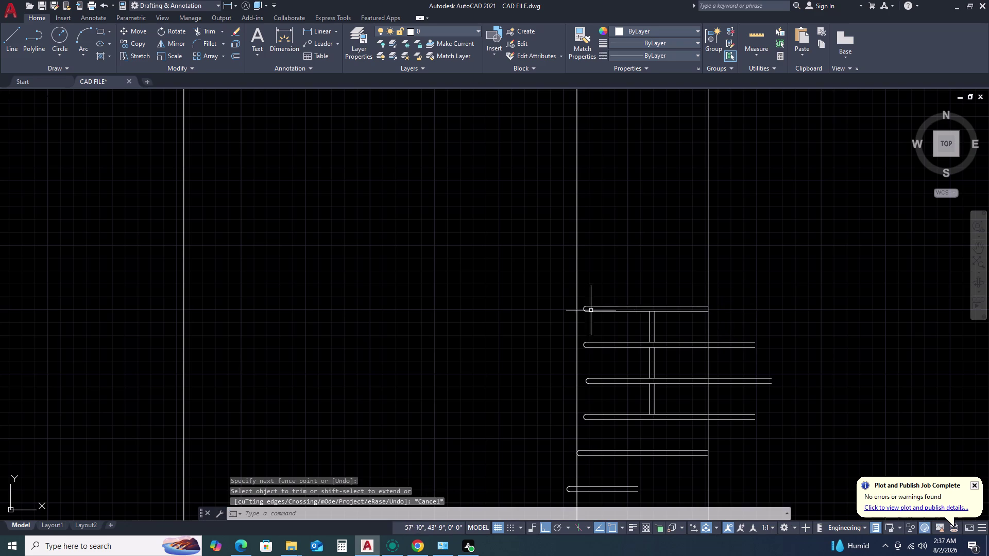
Move the tread's rounded end slightly left, then undo the last three changes.
scroll(up, 3)
click(644, 288)
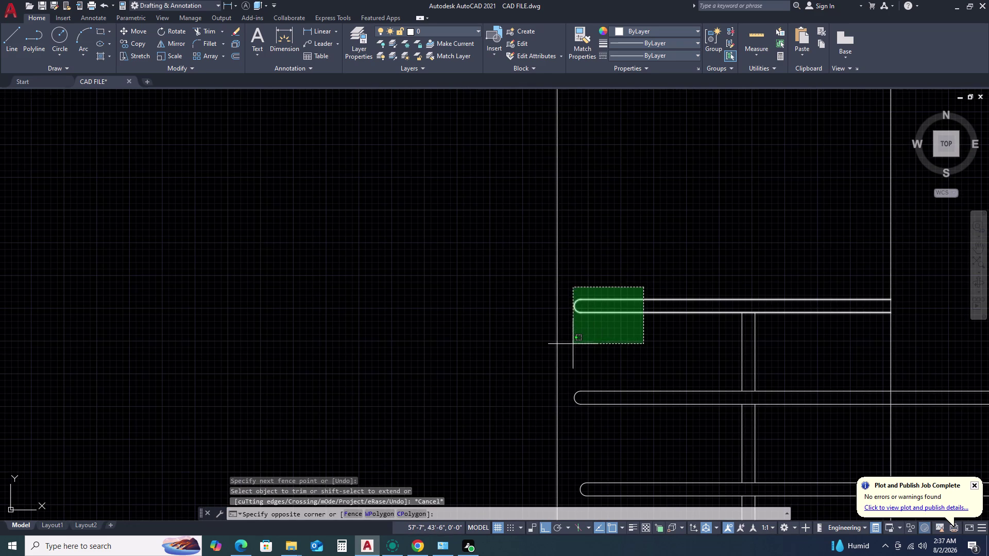
click(573, 344)
key(m)
key(space)
scroll(up, 3)
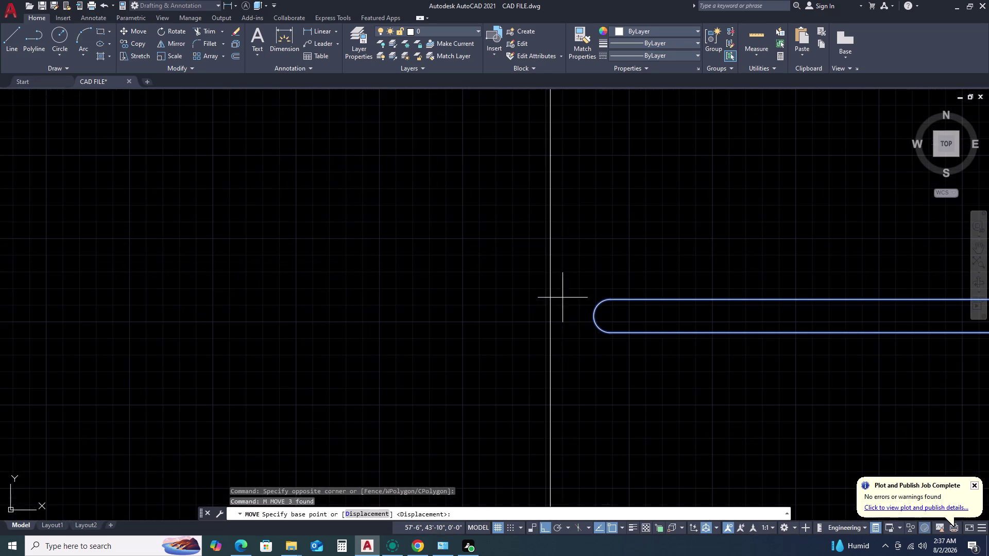
click(593, 318)
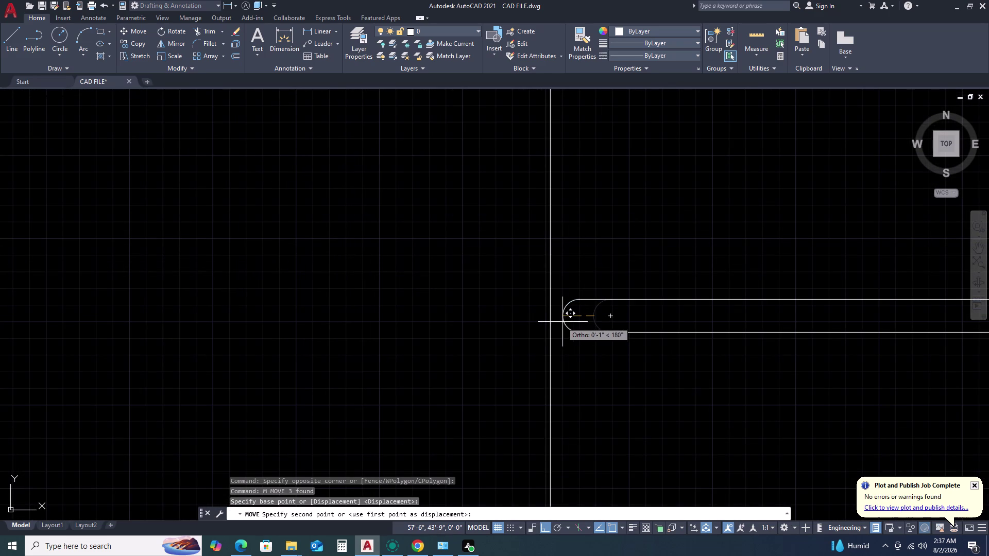
click(550, 322)
scroll(down, 3)
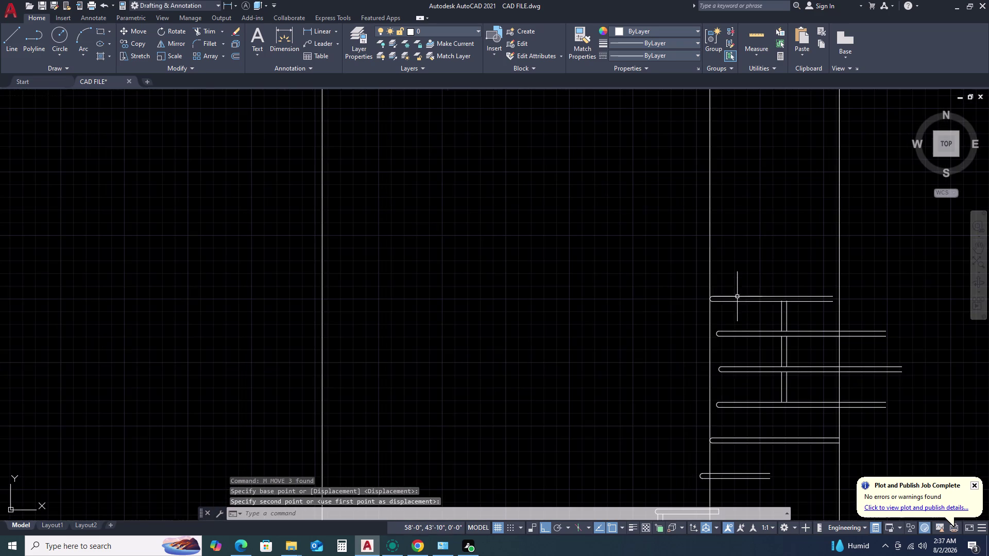
key(Escape)
scroll(up, 3)
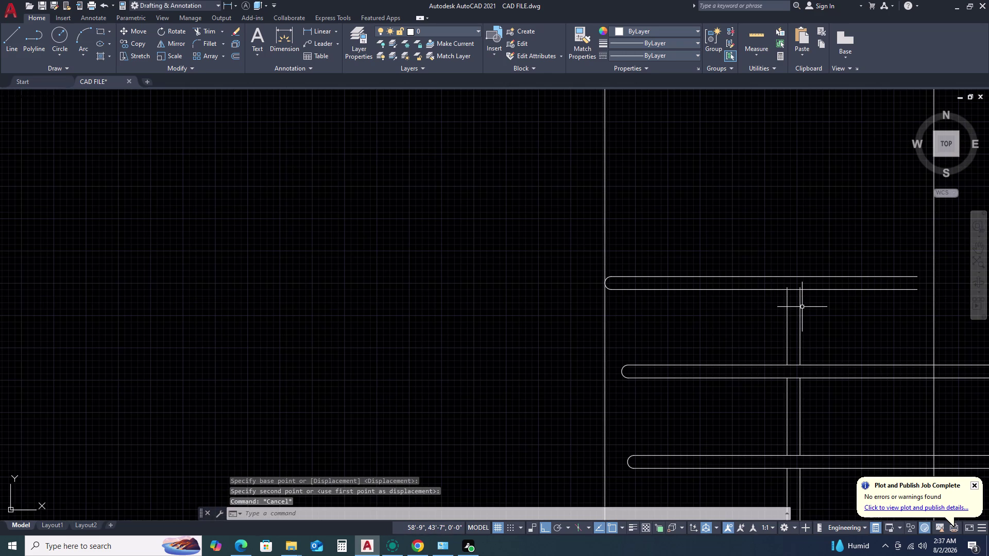
key(ctrl+z)
scroll(down, 3)
key(ctrl+z)
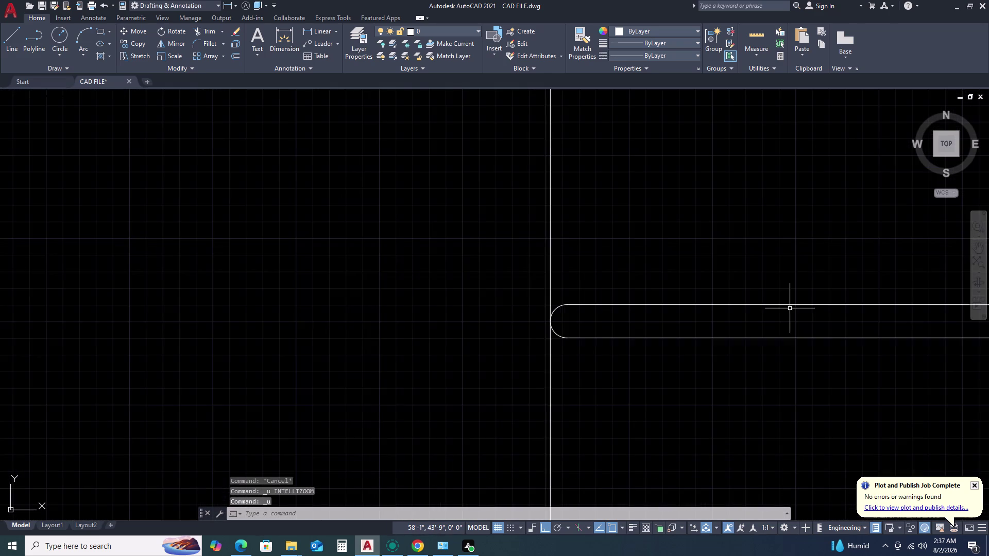
key(ctrl+z)
Move the tread's rounded end arc onto the wall line.
click(709, 292)
click(636, 335)
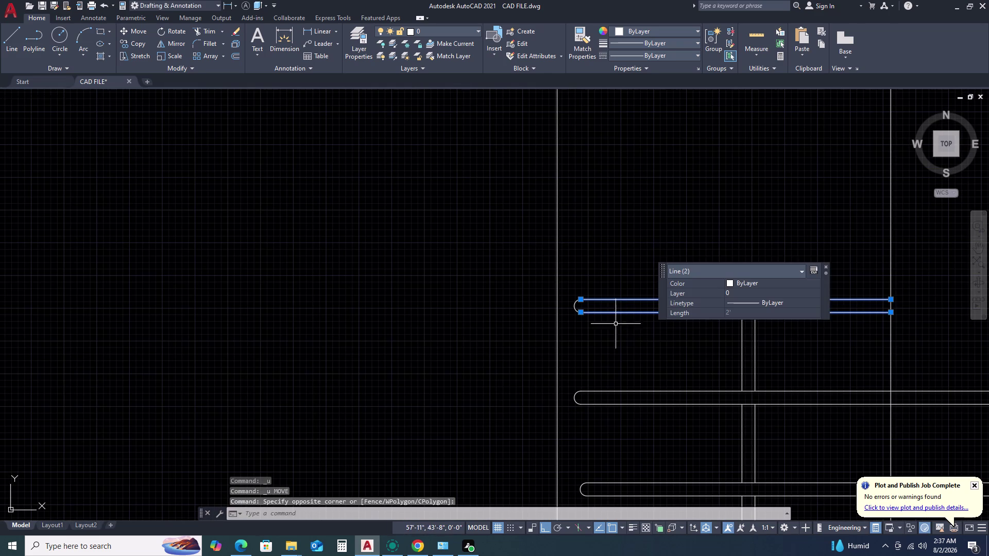
scroll(up, 3)
key(Escape)
click(561, 304)
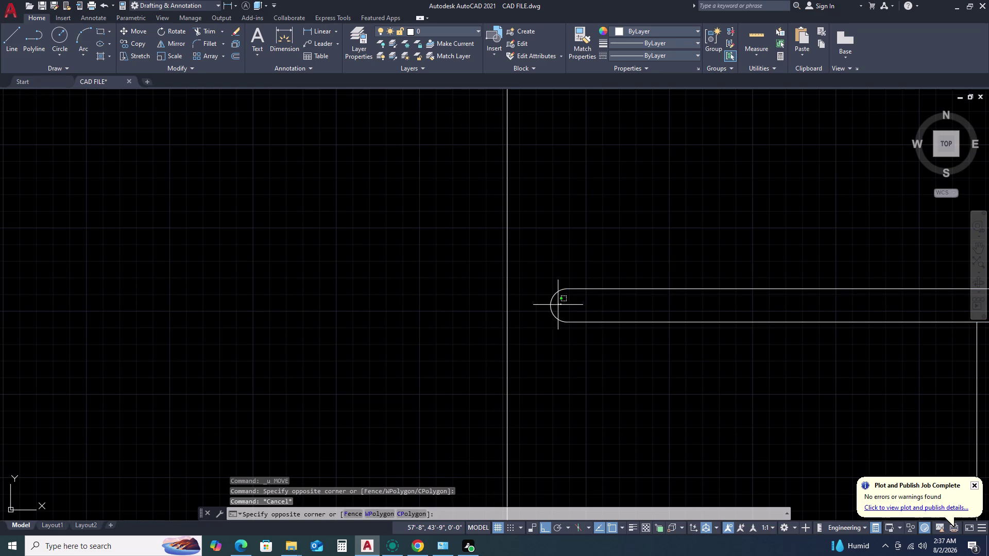
click(545, 314)
text(M)
key(space)
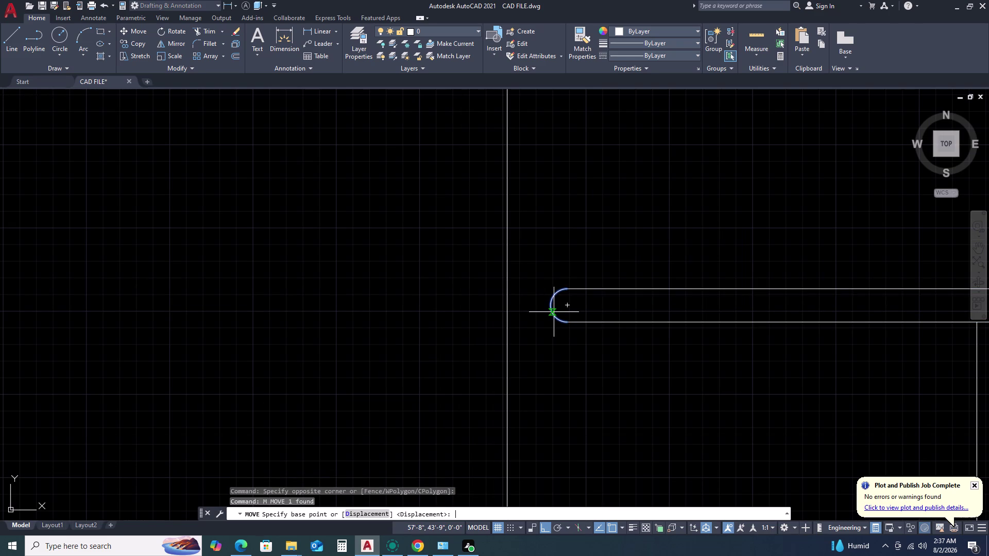
click(552, 306)
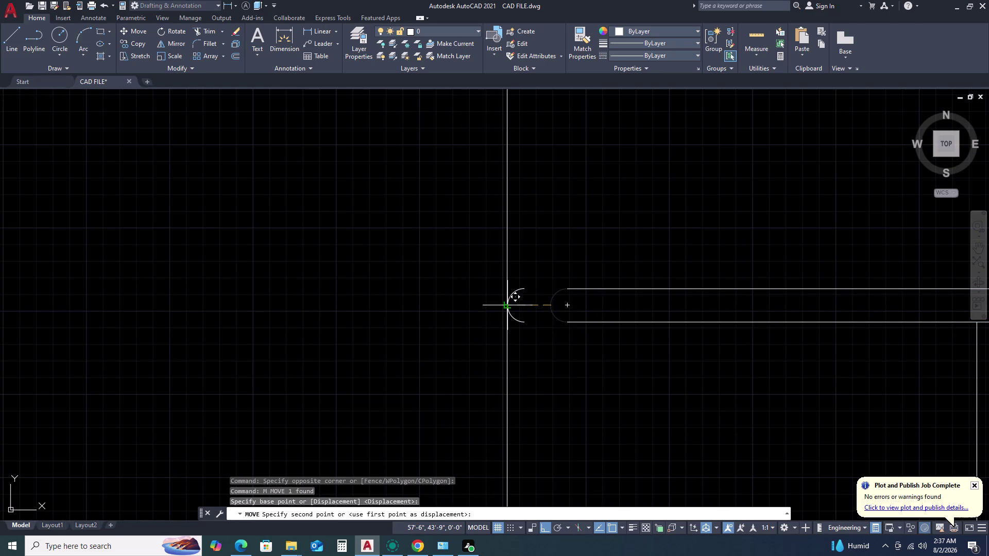
click(505, 304)
Extend the upper and lower tread lines to the rounded end arc.
scroll(down, 3)
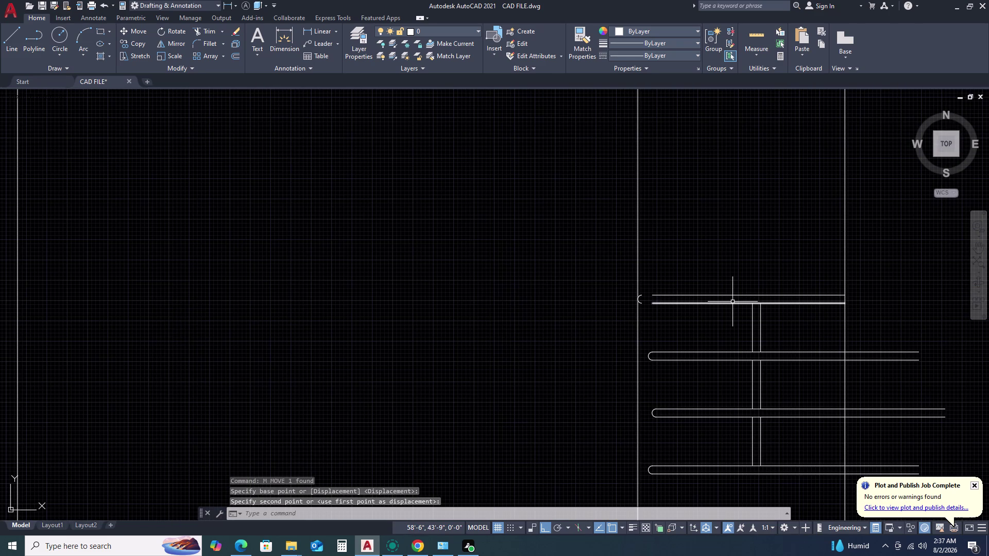
text(EX)
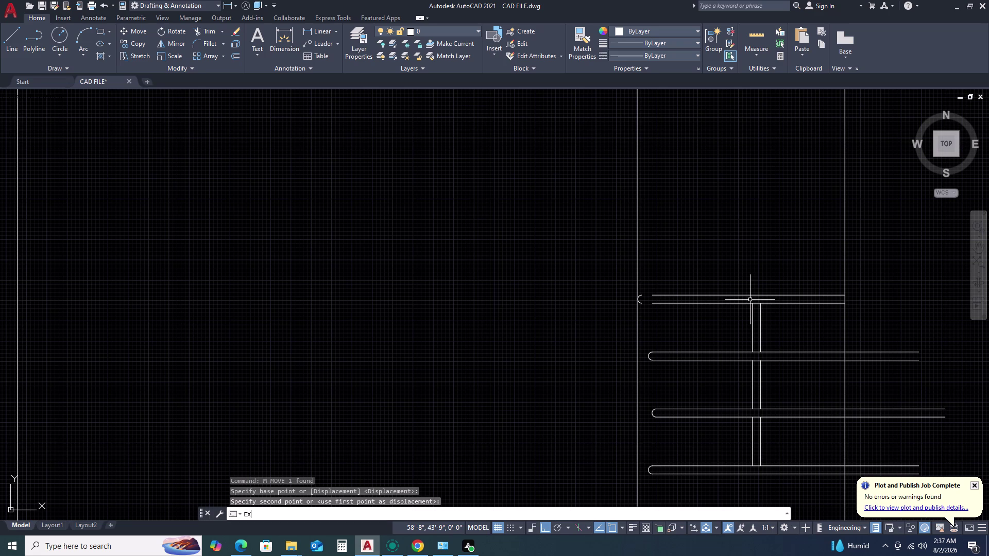
key(space)
click(687, 296)
click(682, 304)
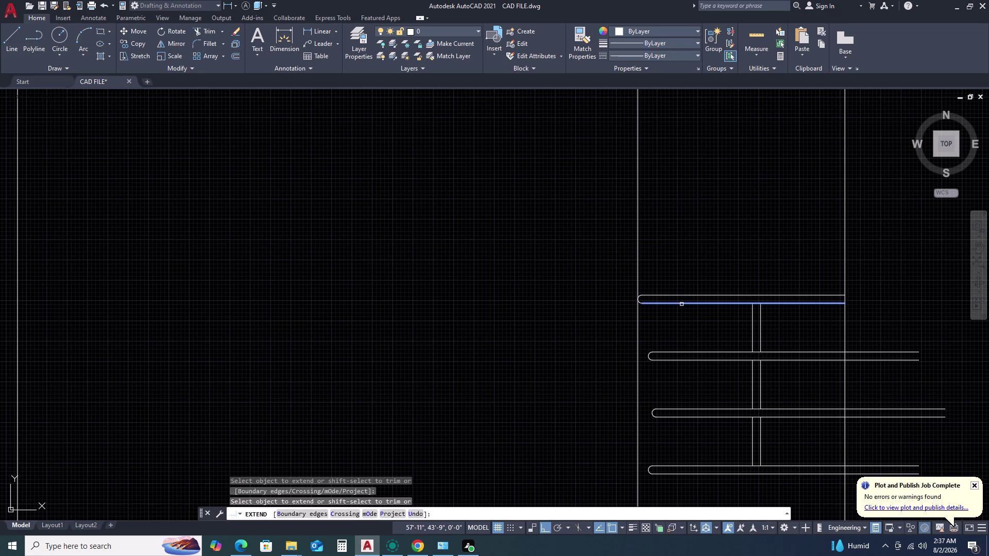
key(Escape)
Copy the top tread line and its uprights up one step.
scroll(down, 3)
scroll(up, 3)
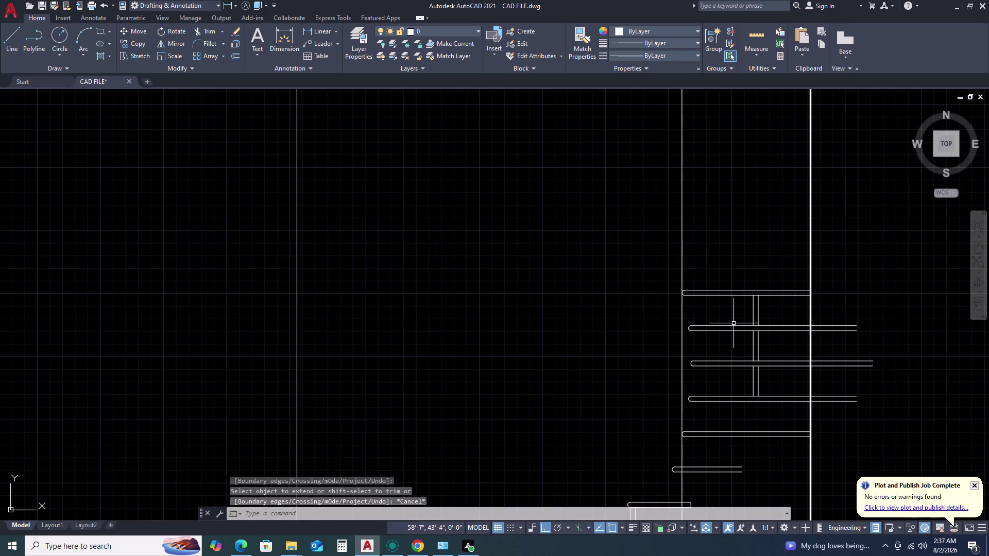
scroll(up, 3)
click(638, 246)
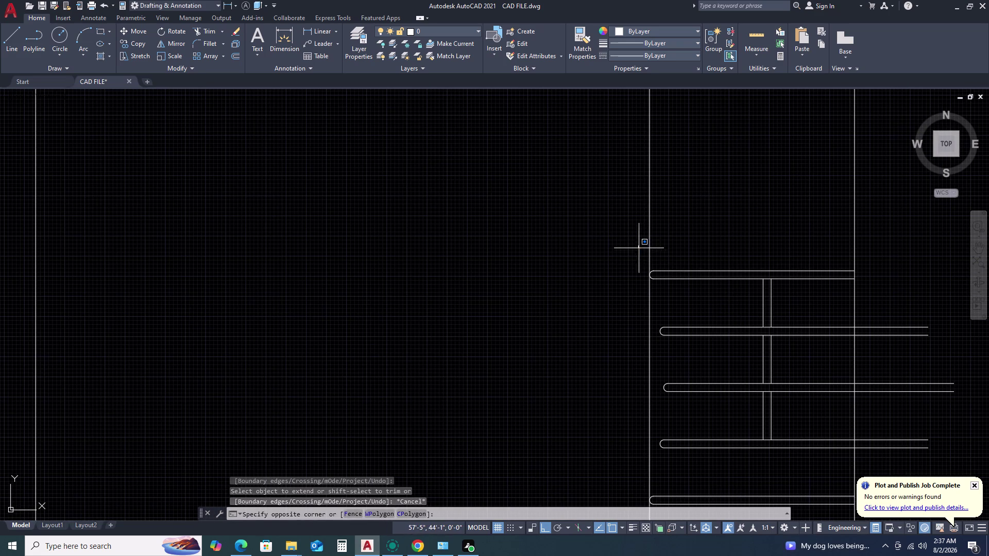
click(881, 328)
key(c)
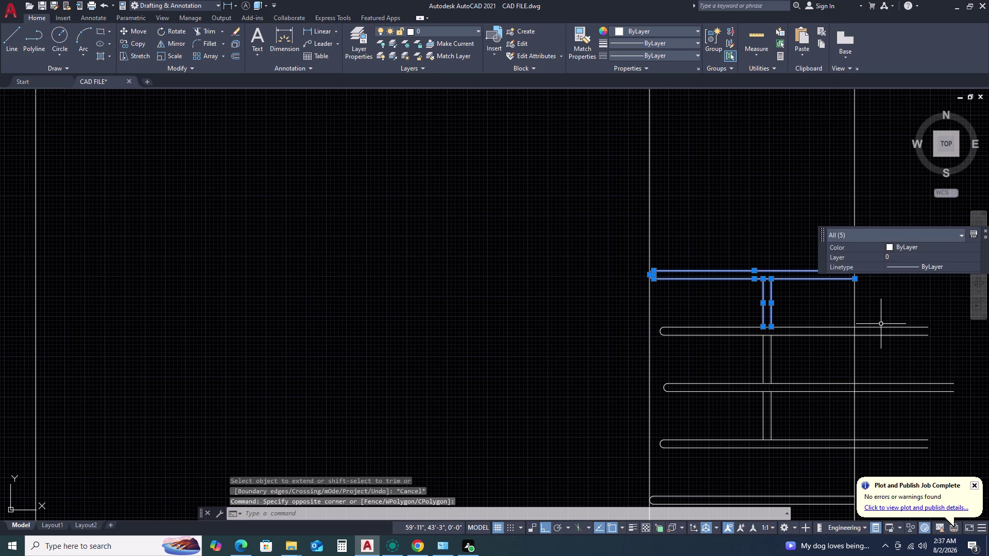
key(o)
key(space)
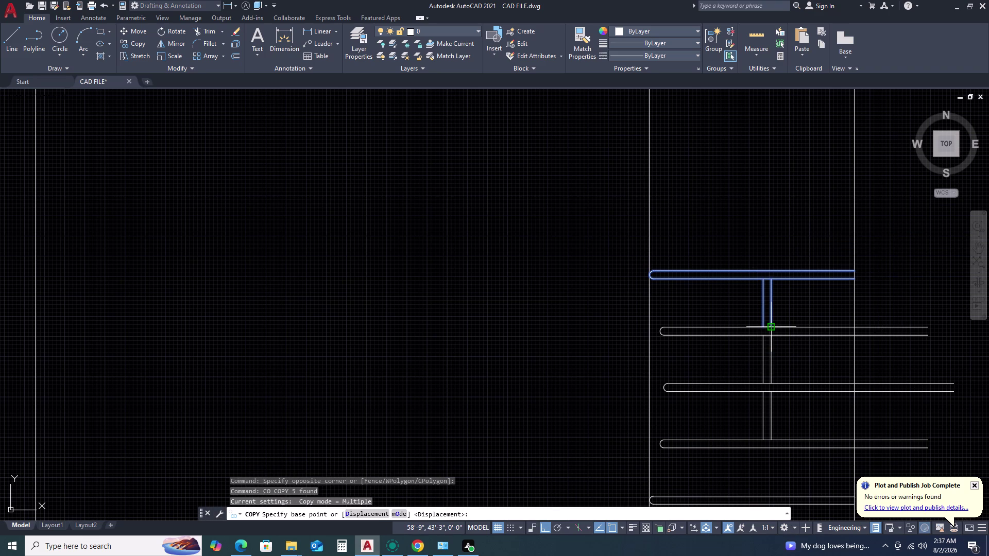
drag(770, 327, 776, 319)
click(773, 268)
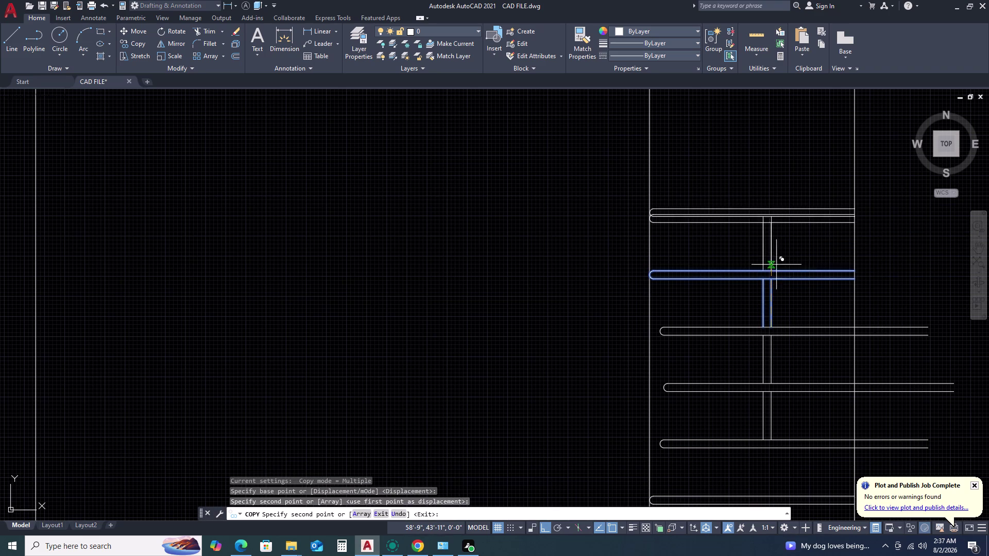
key(Escape)
scroll(down, 3)
Delete the two old vertical construction lines.
middle_drag(805, 222, 750, 316)
middle_click(749, 319)
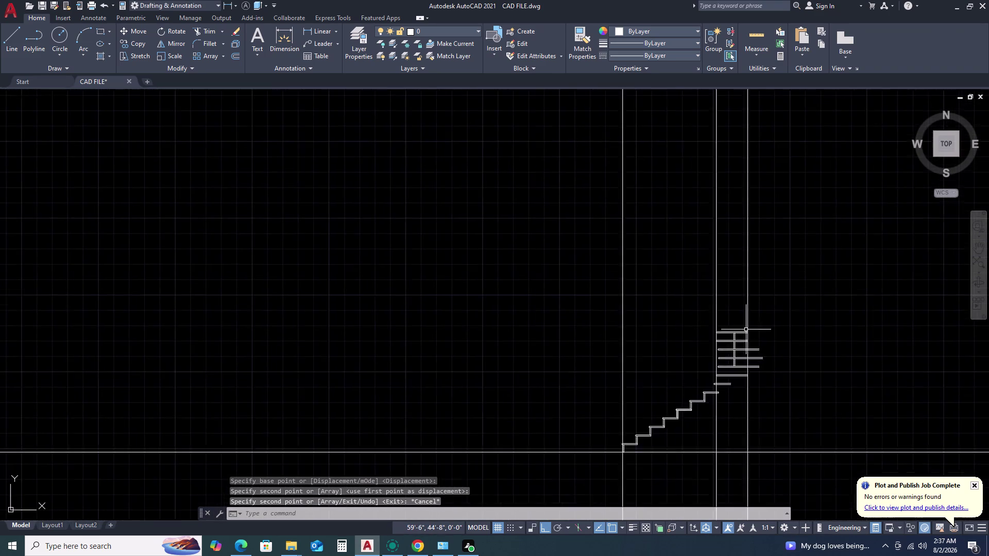
scroll(down, 3)
middle_drag(761, 235, 745, 315)
scroll(up, 3)
scroll(up, 3)
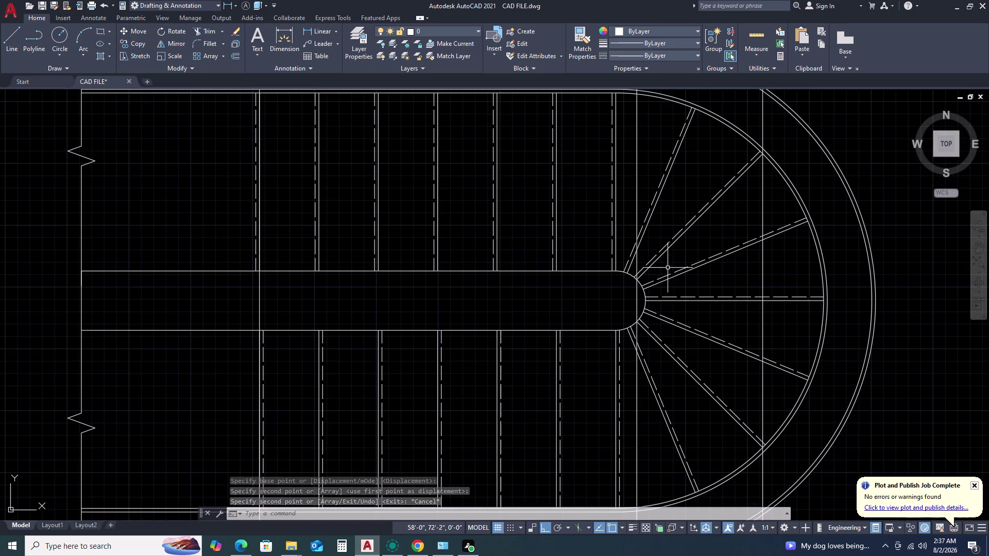
middle_click(676, 297)
middle_click(681, 305)
middle_drag(644, 261, 663, 317)
scroll(up, 3)
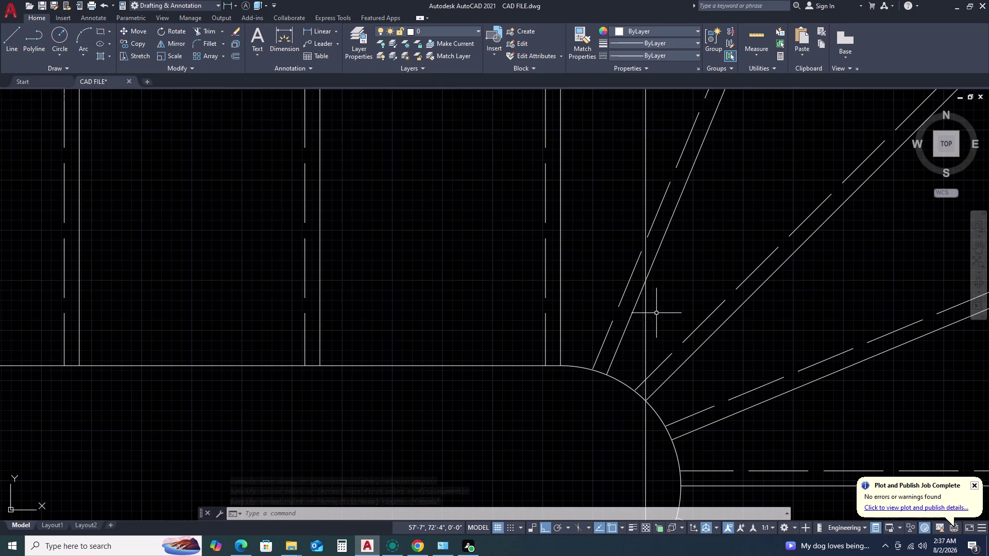
click(648, 322)
click(640, 327)
scroll(down, 3)
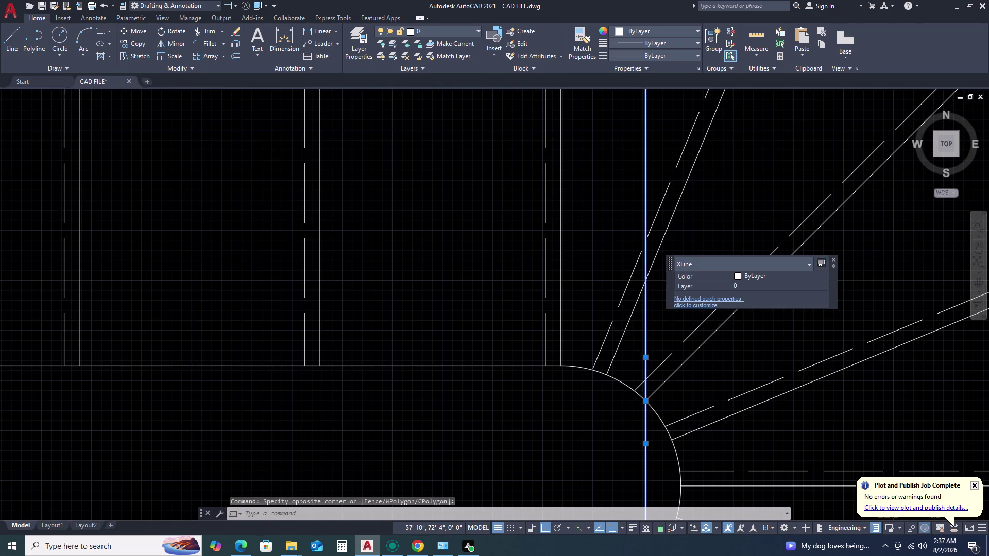
click(822, 239)
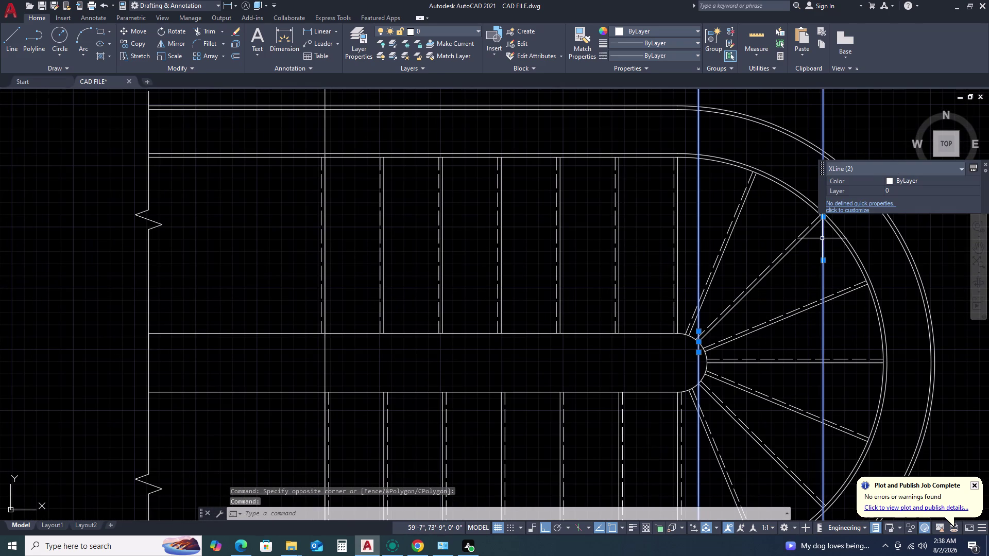
key(Delete)
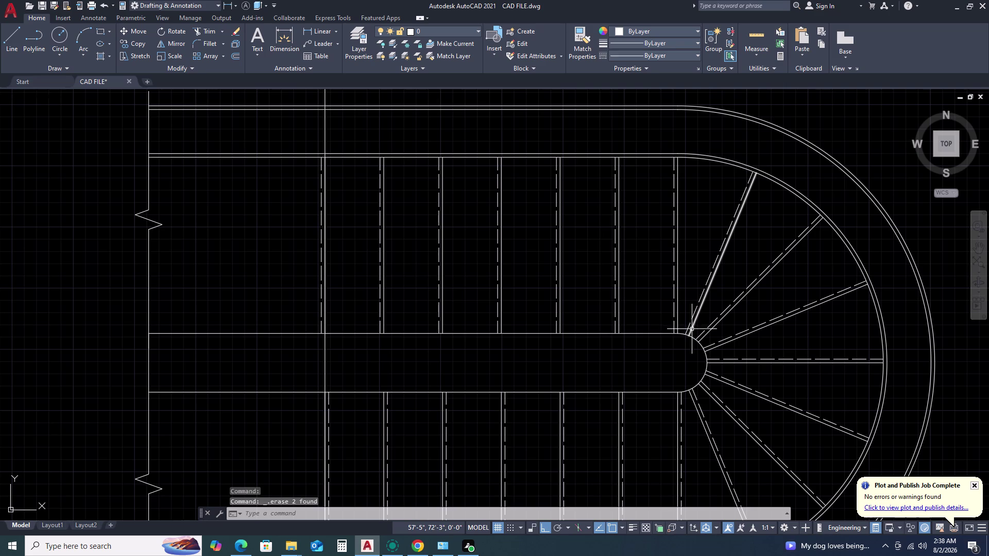
Place vertical XLines through points on the winder's inner and outer curves.
key(x)
key(l)
key(space)
key(v)
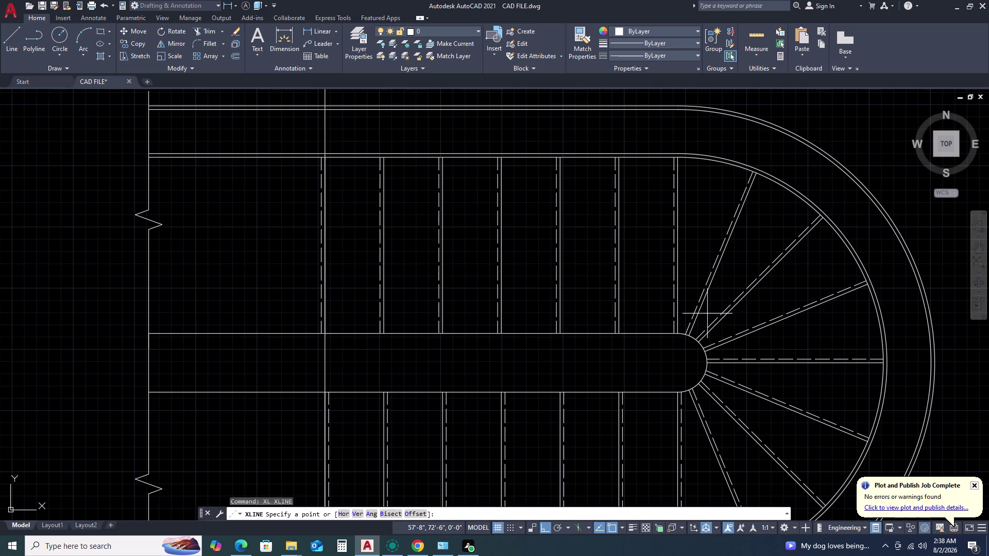
key(space)
scroll(up, 3)
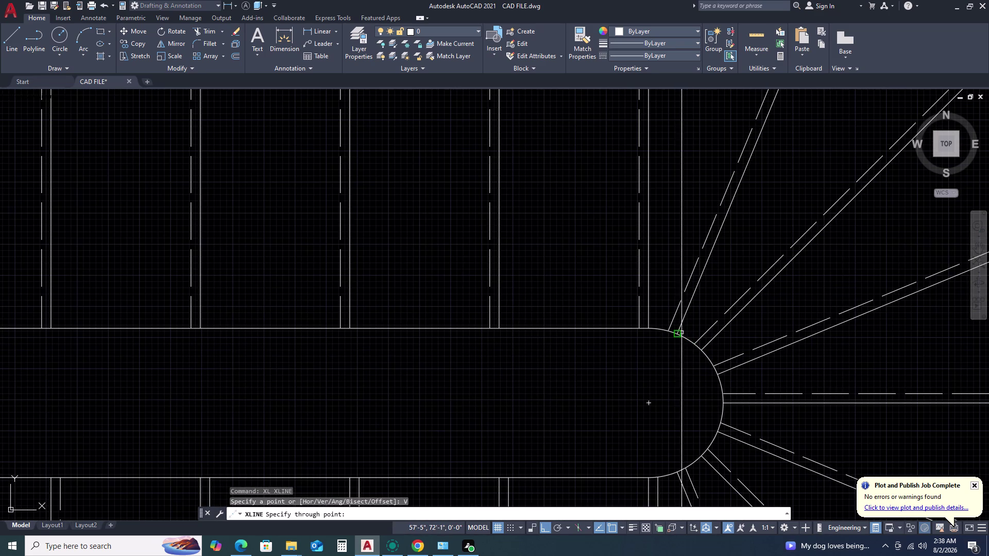
click(675, 334)
scroll(down, 3)
scroll(up, 3)
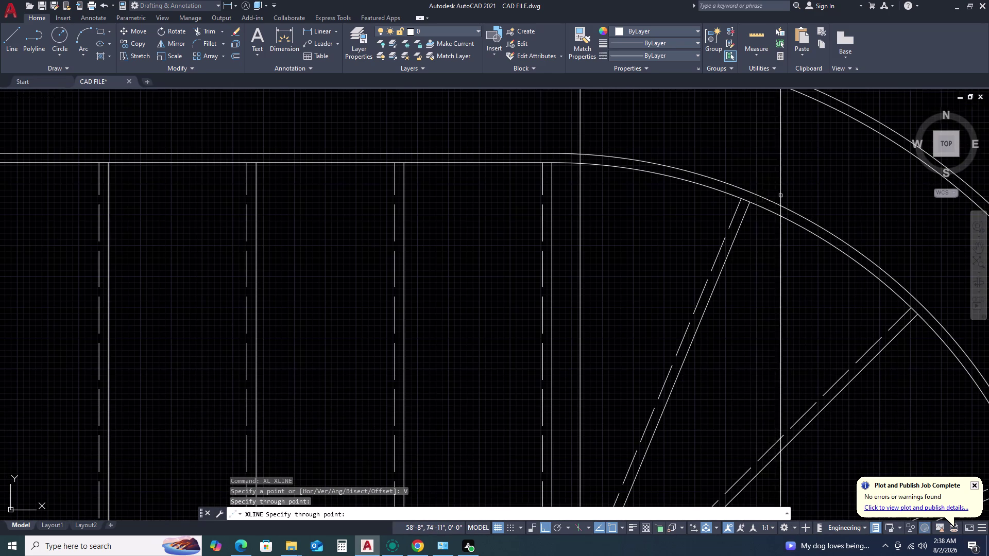
click(751, 204)
scroll(down, 3)
middle_drag(803, 291, 754, 217)
middle_click(752, 213)
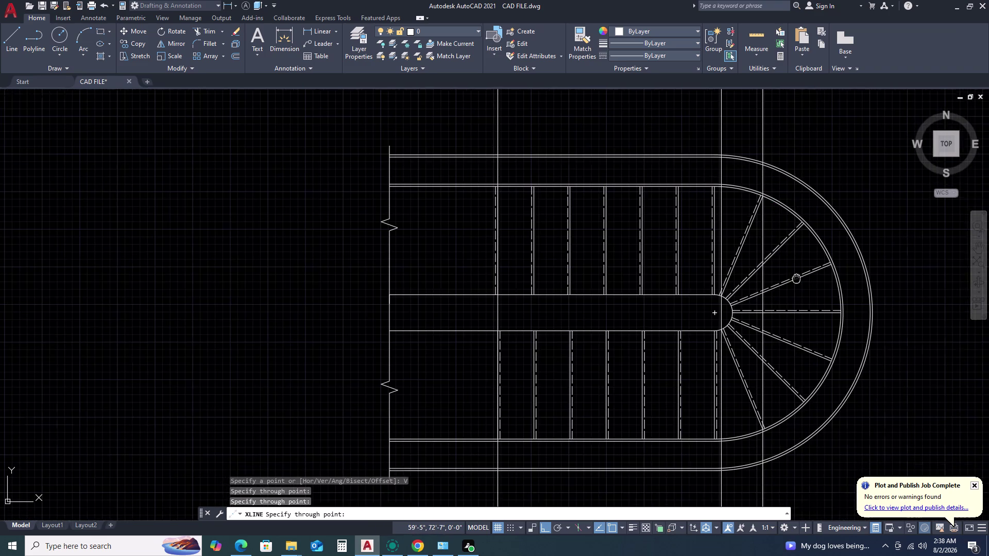
scroll(down, 3)
middle_drag(735, 331, 724, 253)
middle_click(722, 246)
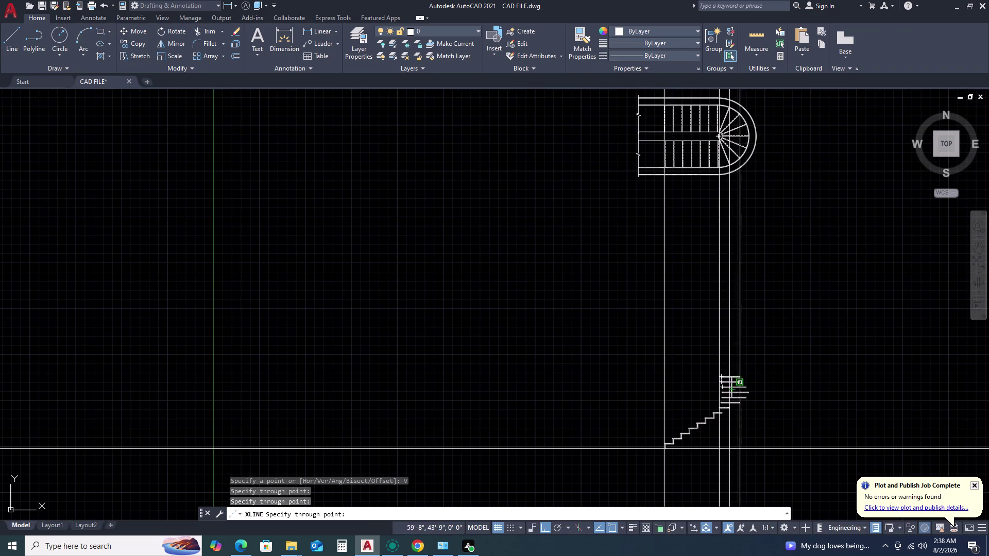
key(Escape)
scroll(up, 3)
Move the copied top tread line slightly to the left.
scroll(up, 3)
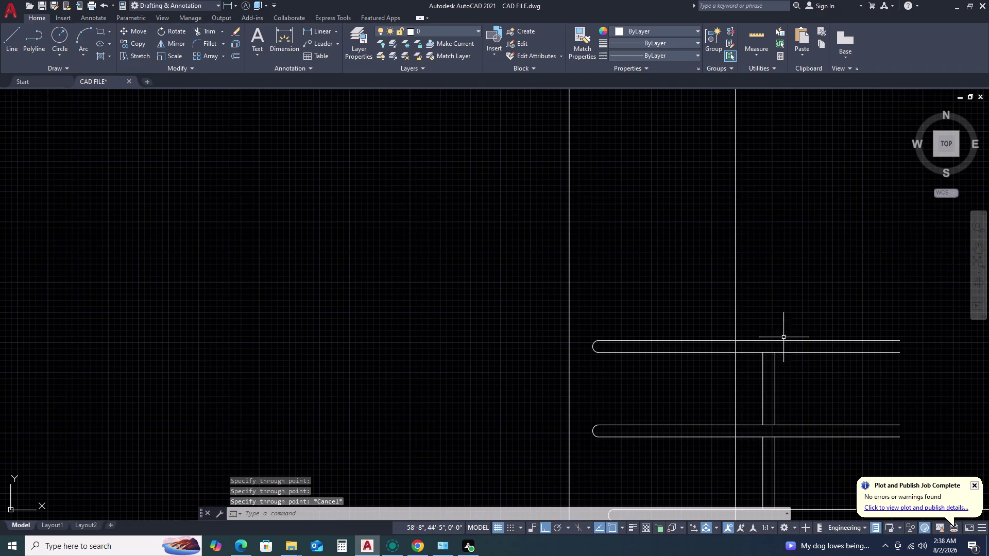
drag(686, 332, 677, 341)
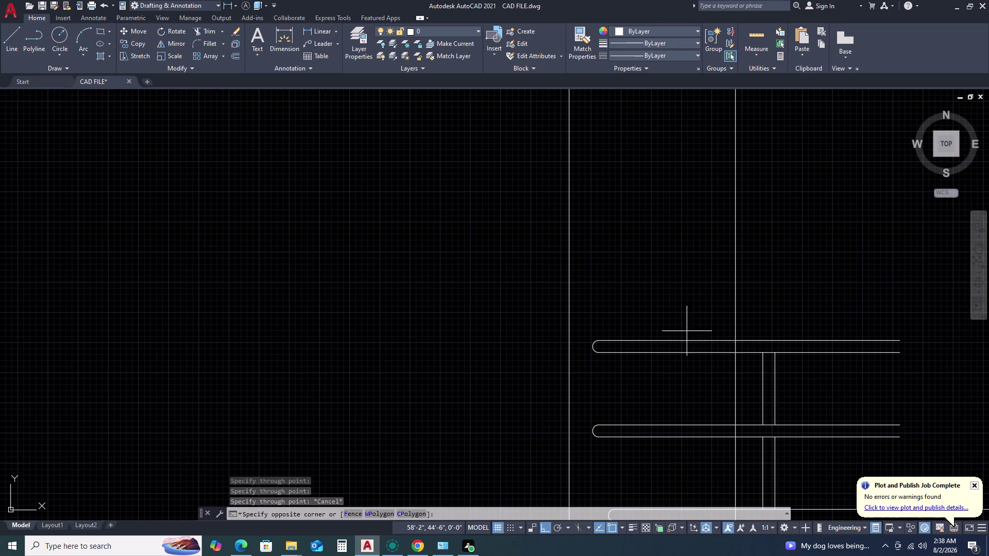
click(590, 380)
key(m)
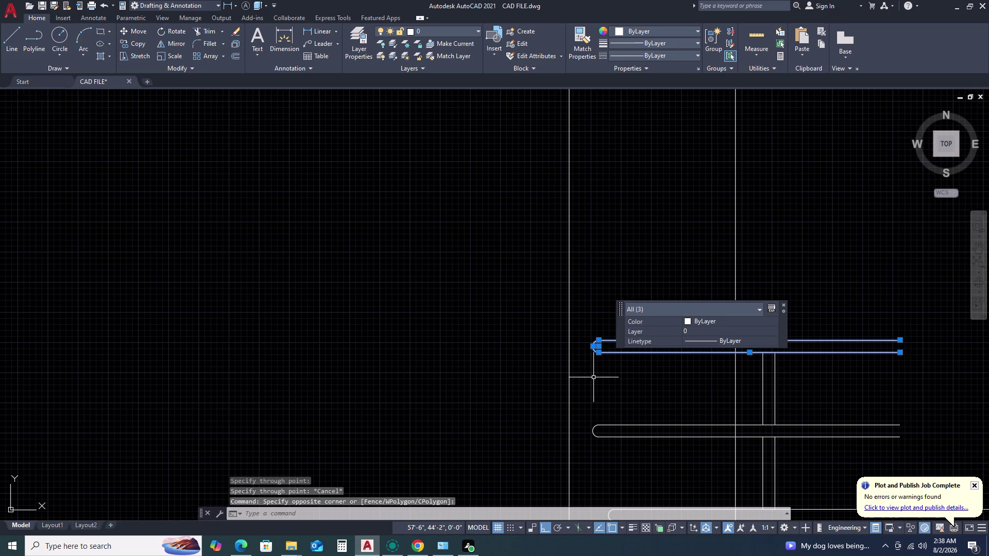
key(space)
click(594, 347)
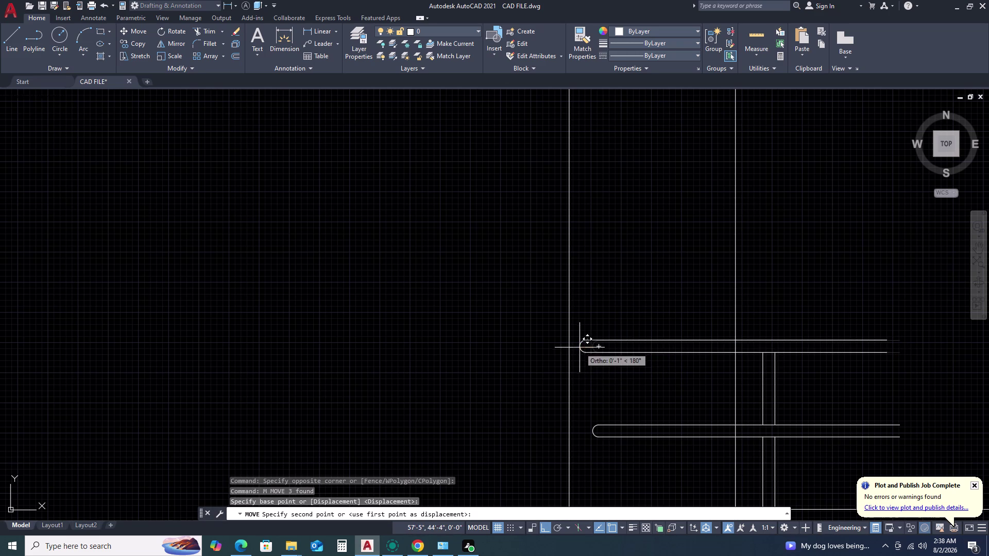
click(570, 348)
key(Escape)
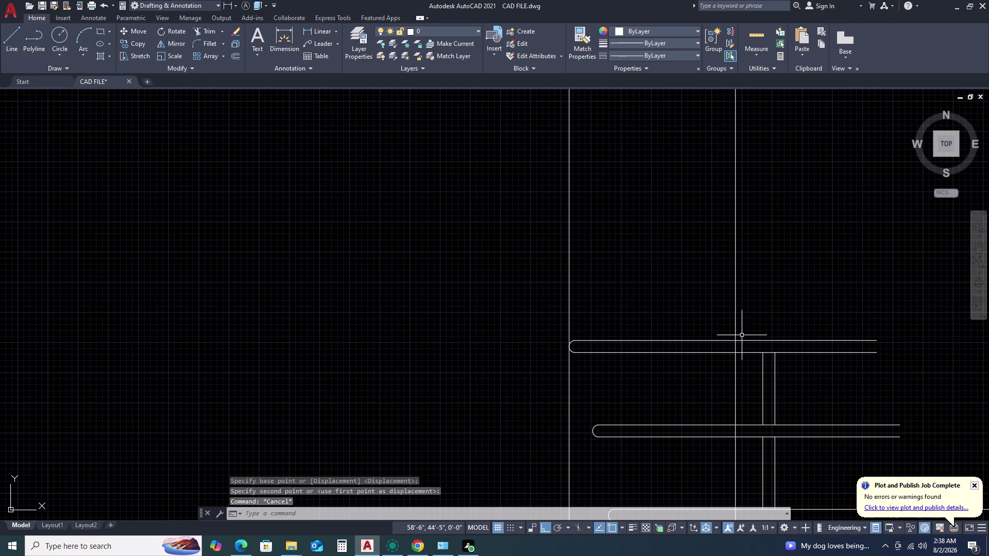
Erase the two upright lines below the top tread.
click(787, 367)
click(736, 391)
key(Escape)
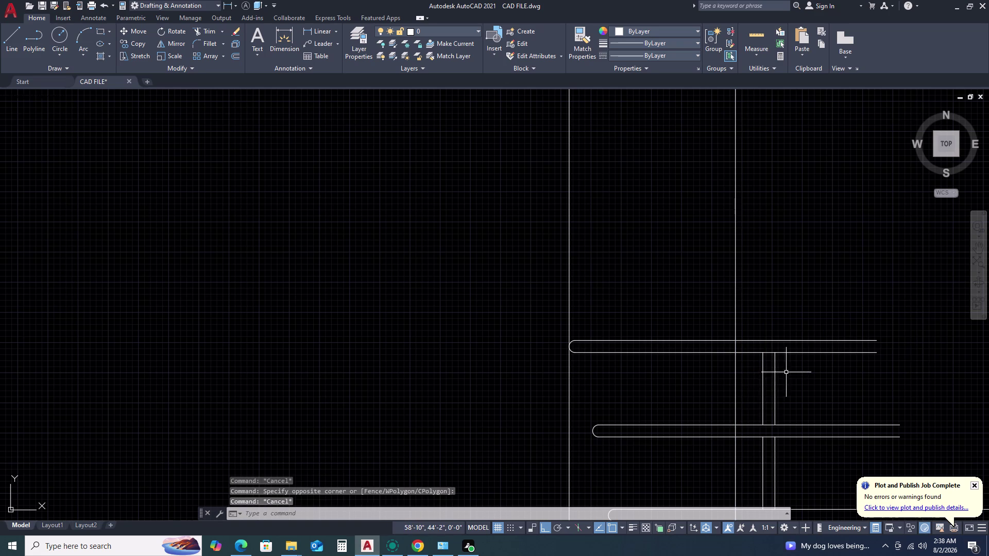
click(792, 368)
click(749, 384)
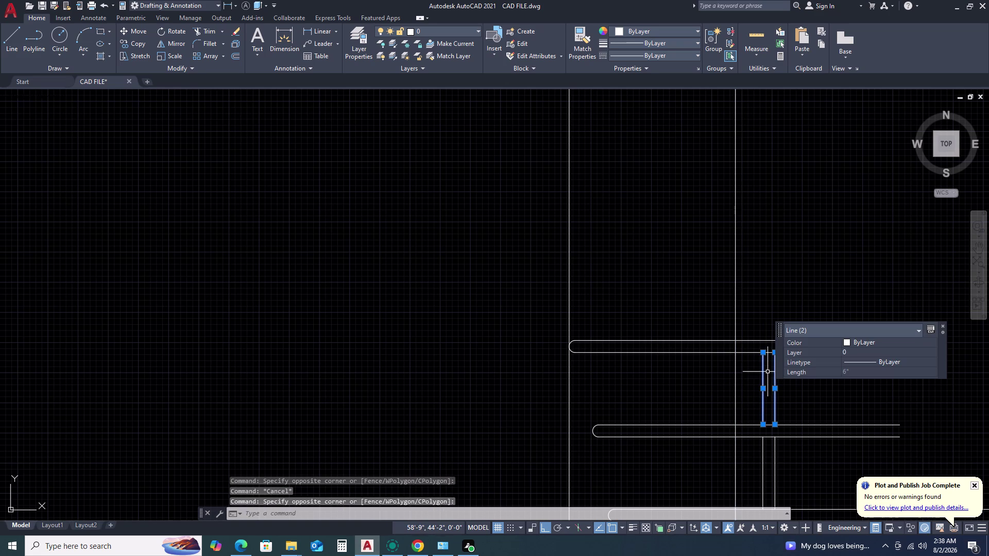
key(Delete)
Trim the tread lines back to the wall line with TR.
text(T)
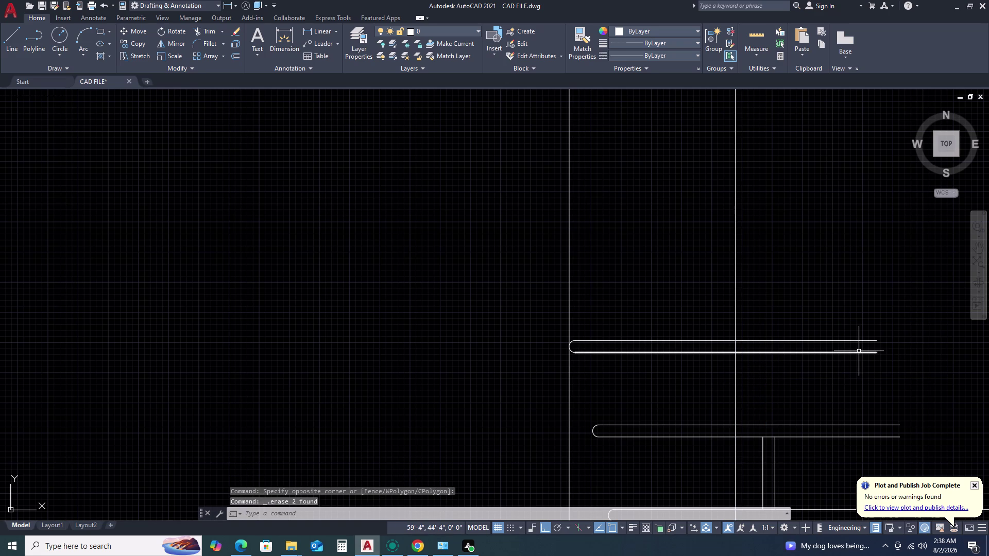
text(R)
key(space)
click(868, 327)
click(803, 373)
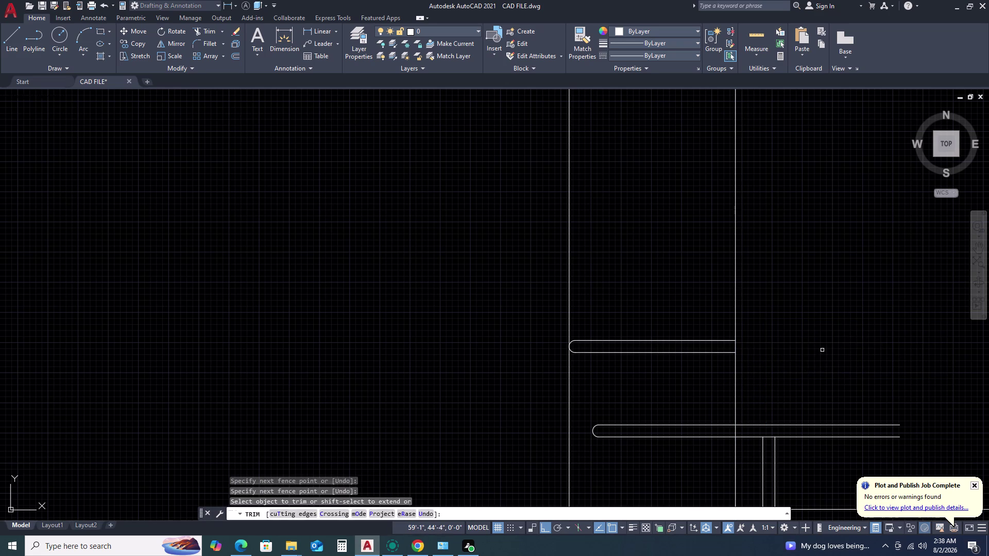
scroll(down, 3)
key(Escape)
Erase the leftover lines above the top step of the stair section.
middle_drag(830, 325, 786, 374)
middle_click(783, 375)
scroll(down, 3)
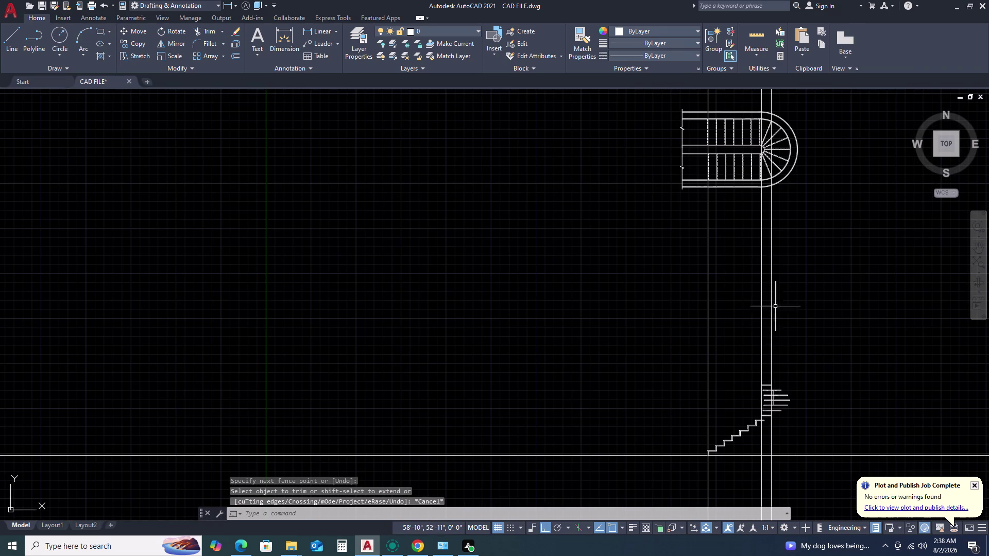
middle_drag(778, 264, 747, 379)
middle_click(746, 392)
scroll(up, 3)
middle_drag(679, 264, 683, 274)
middle_drag(684, 328, 684, 333)
middle_drag(720, 247, 722, 265)
scroll(down, 3)
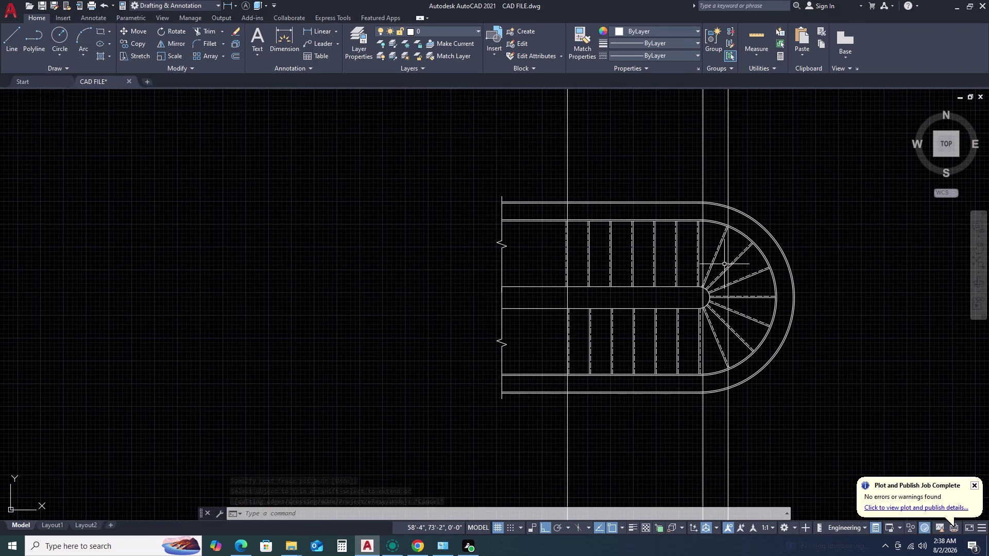
scroll(up, 3)
scroll(down, 3)
middle_drag(824, 328, 740, 242)
scroll(down, 3)
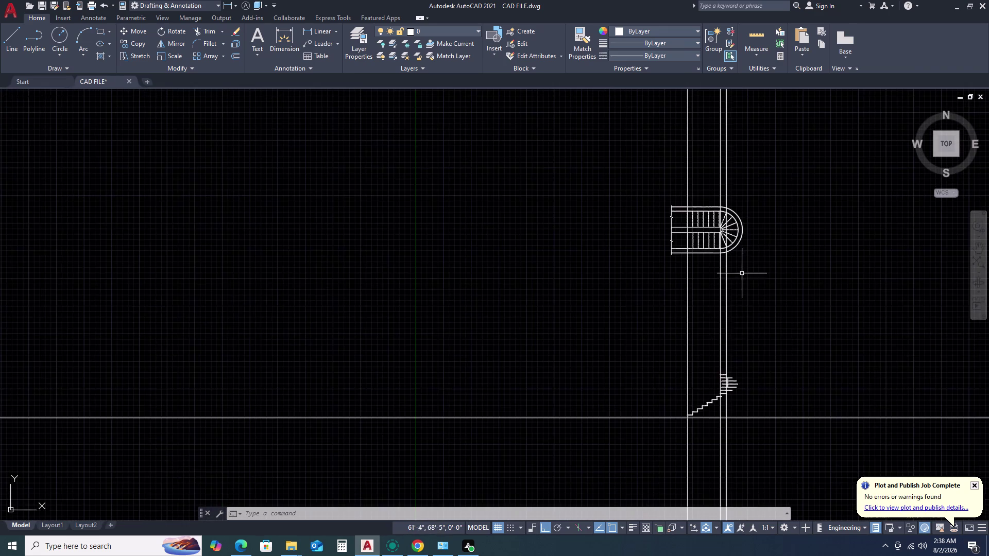
scroll(down, 3)
scroll(up, 3)
drag(775, 245, 766, 245)
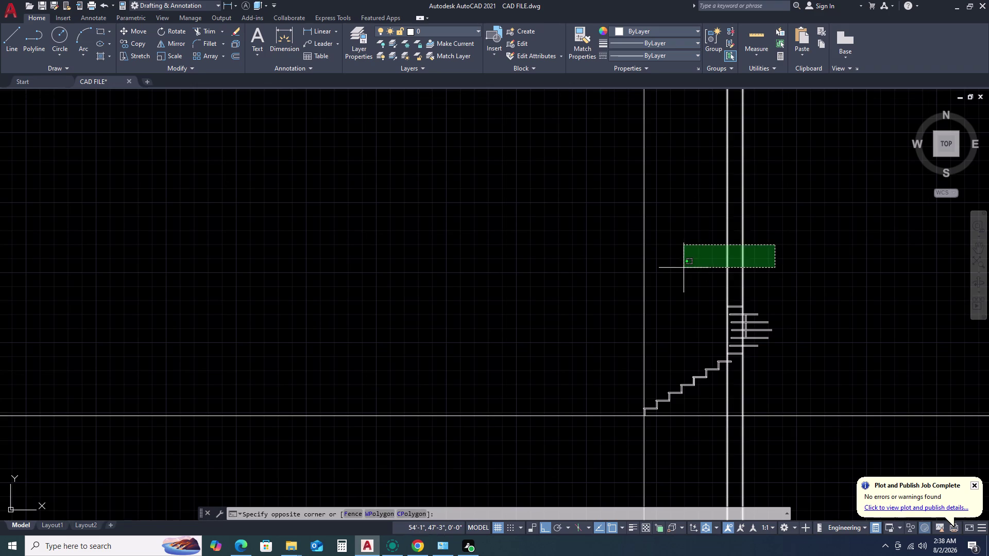
click(685, 267)
key(Delete)
scroll(up, 3)
scroll(down, 3)
scroll(up, 3)
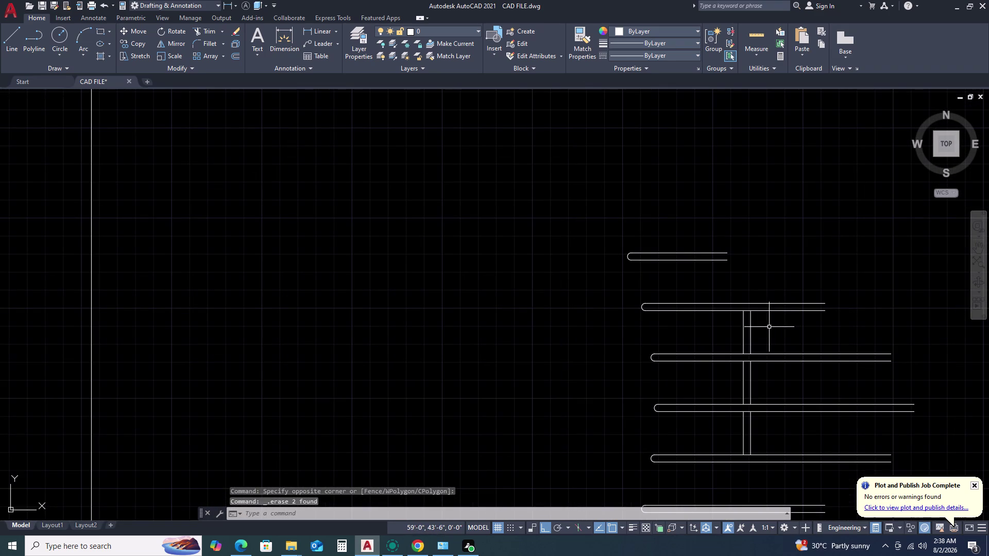
Erase an upright between the steps and the stray short lines.
click(769, 327)
click(722, 339)
key(Delete)
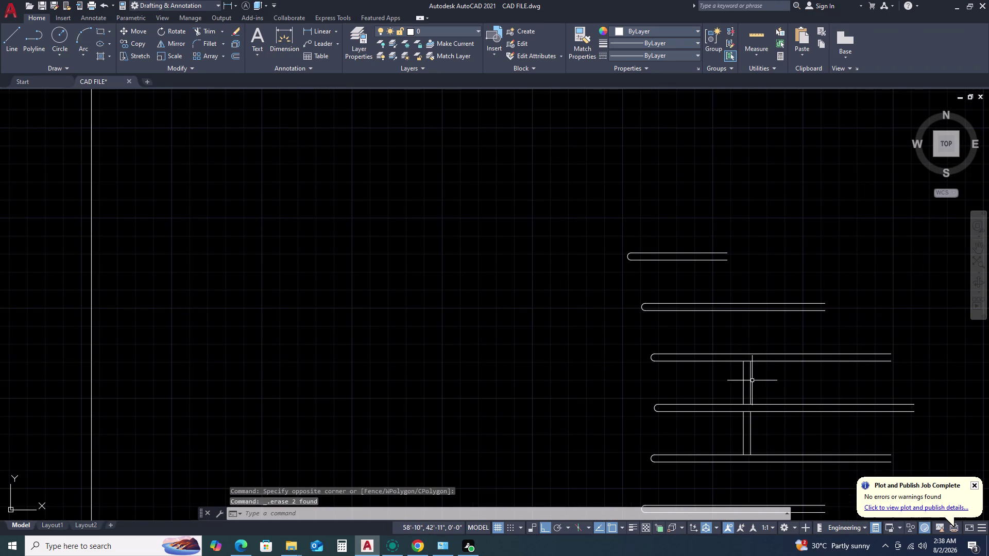
click(752, 381)
click(734, 383)
click(757, 380)
click(766, 377)
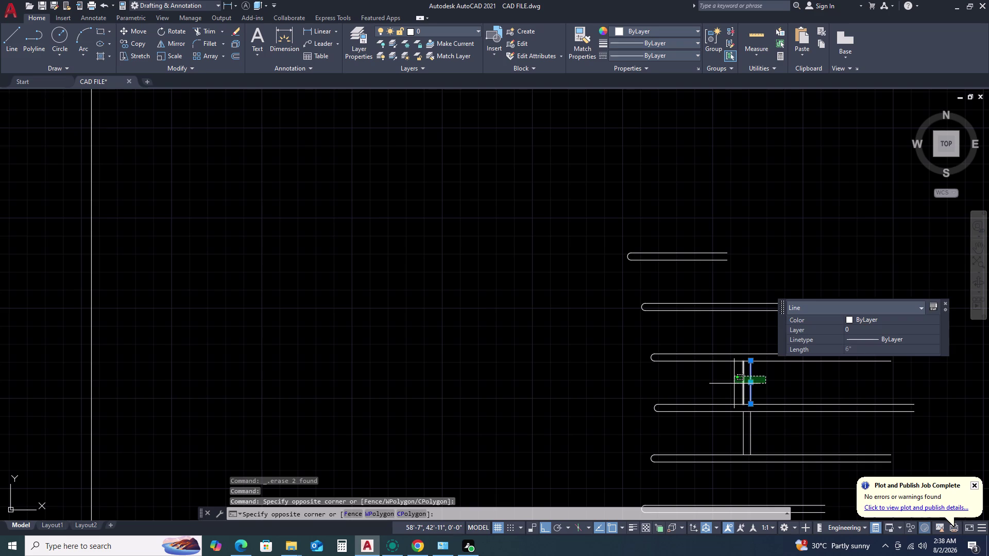
key(Delete)
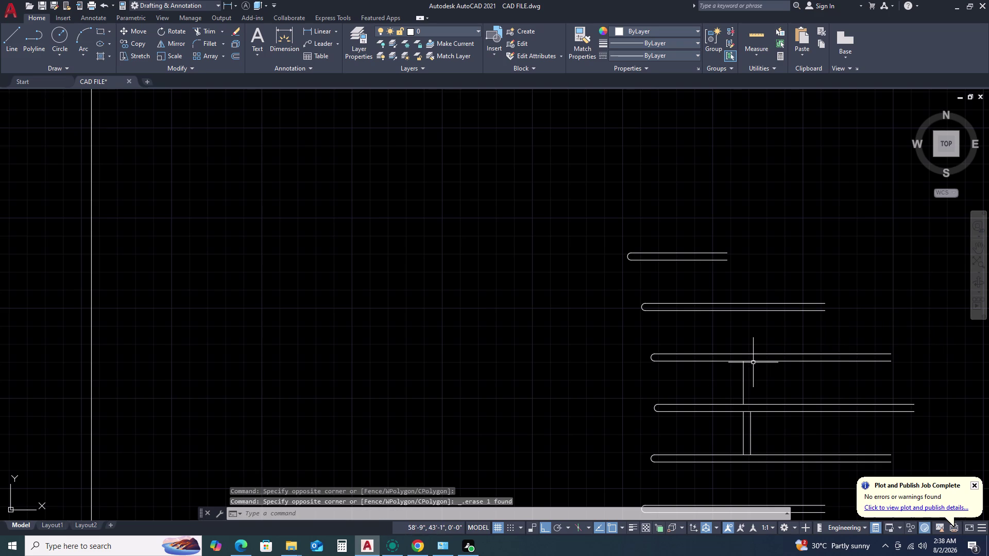
Erase the remaining leftover vertical lines between the tread lines.
click(748, 378)
click(729, 383)
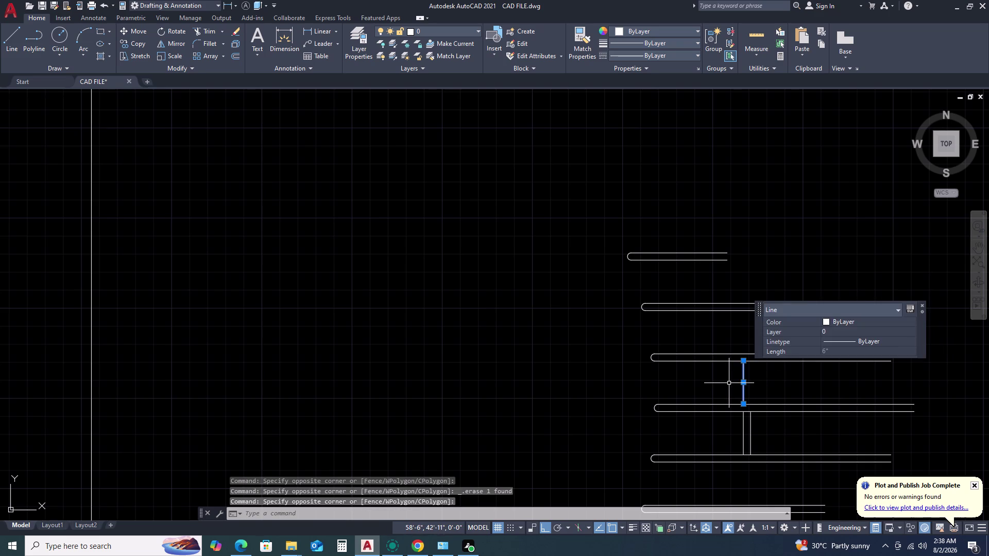
key(Delete)
middle_drag(755, 421, 739, 350)
middle_drag(736, 321, 737, 311)
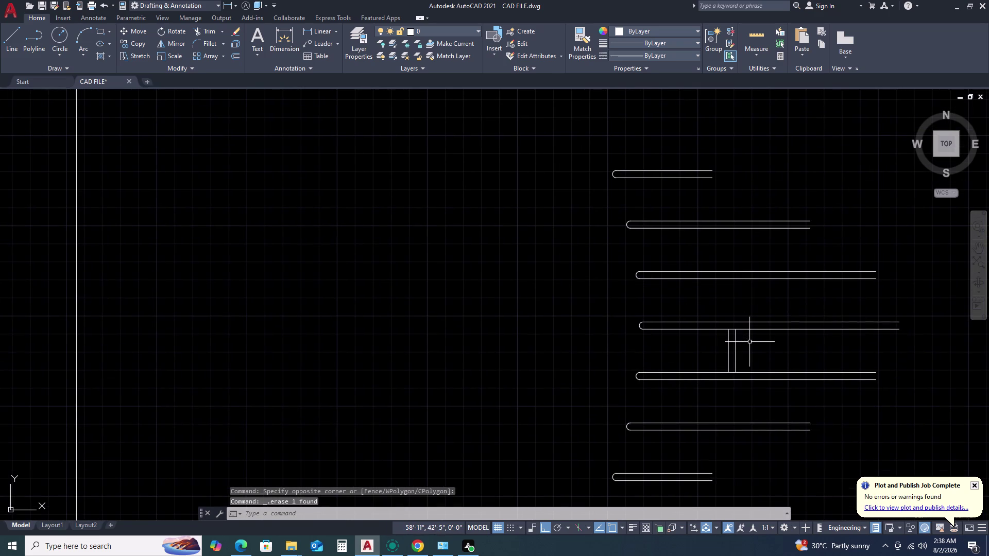
click(749, 343)
click(708, 347)
key(Delete)
Zoom out and pan back toward the U-shaped stair plan.
scroll(down, 3)
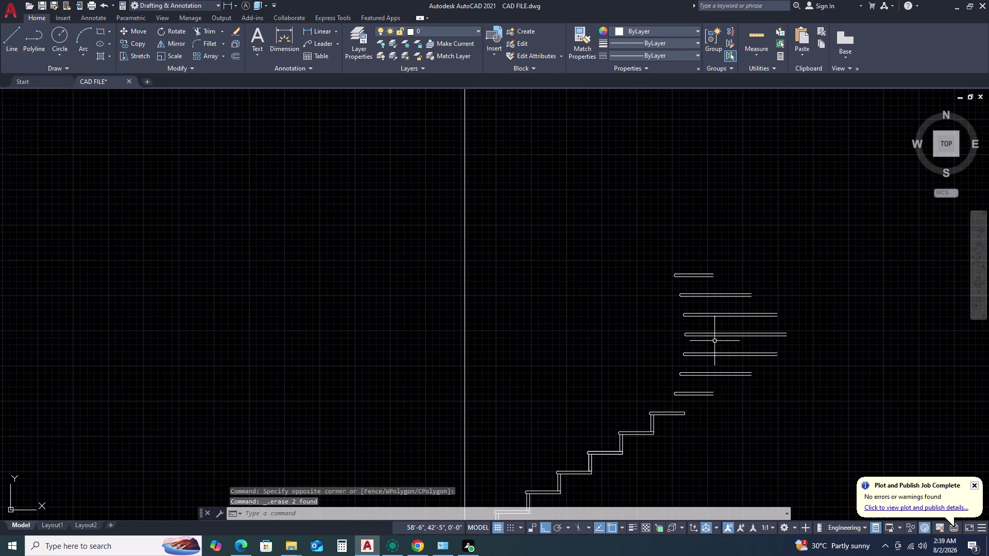
middle_click(748, 360)
middle_drag(744, 355, 702, 312)
middle_click(701, 312)
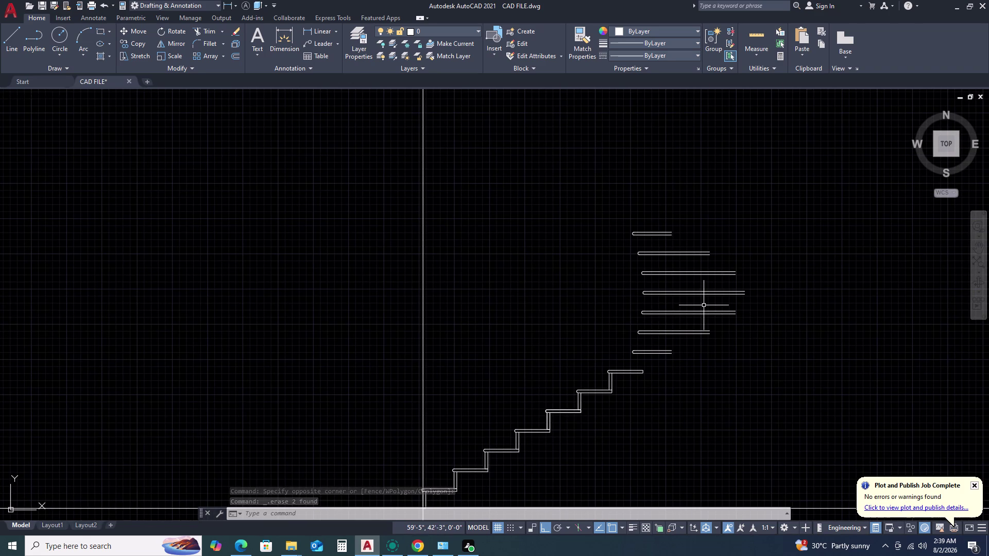
scroll(up, 3)
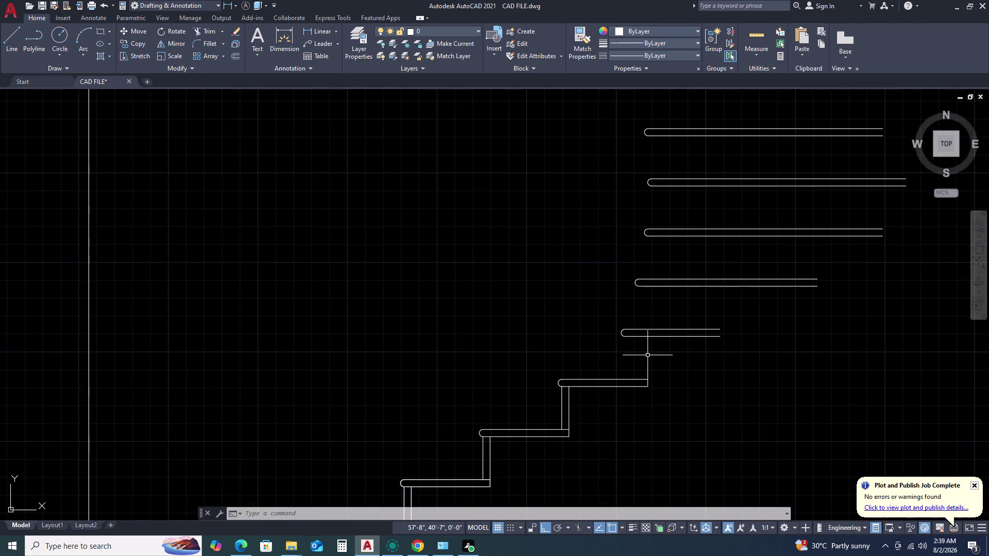
scroll(down, 3)
middle_drag(649, 358, 649, 352)
middle_click(648, 350)
scroll(up, 3)
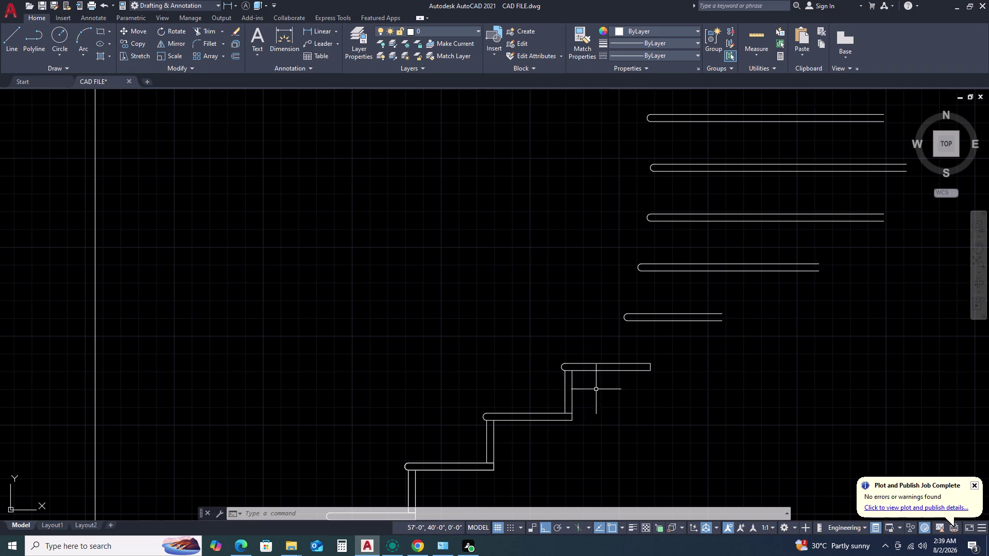
scroll(down, 3)
scroll(down, 3)
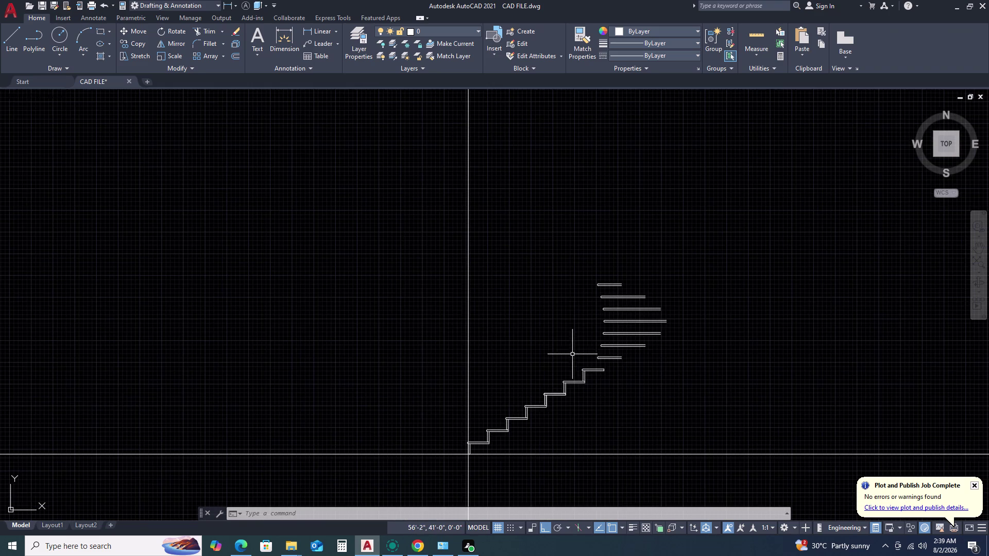
scroll(down, 3)
scroll(up, 3)
scroll(up, 3)
middle_drag(579, 185, 579, 195)
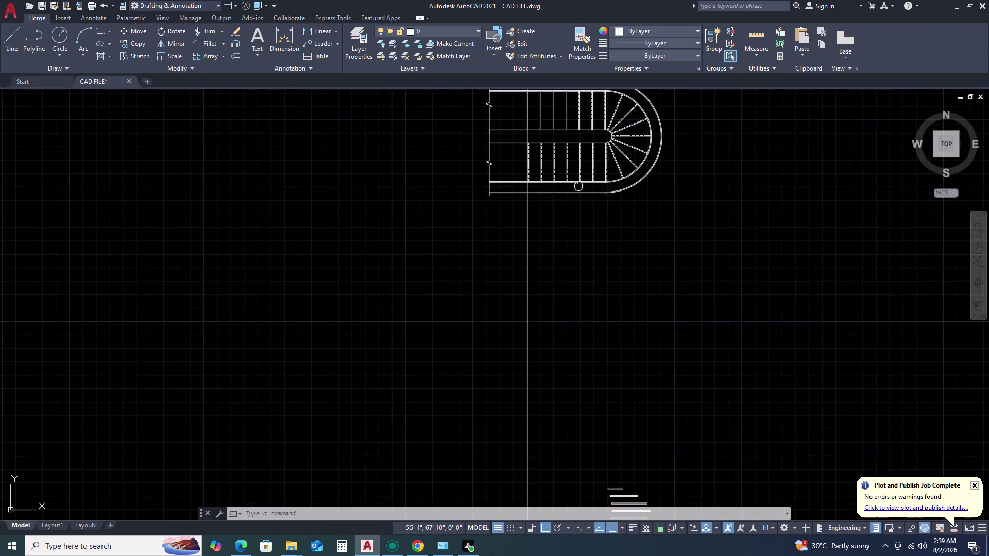
Begin a DTEXT step number at a misplaced point, then abandon it.
middle_drag(578, 195, 564, 269)
middle_click(563, 270)
scroll(up, 3)
key(d)
text(T)
key(space)
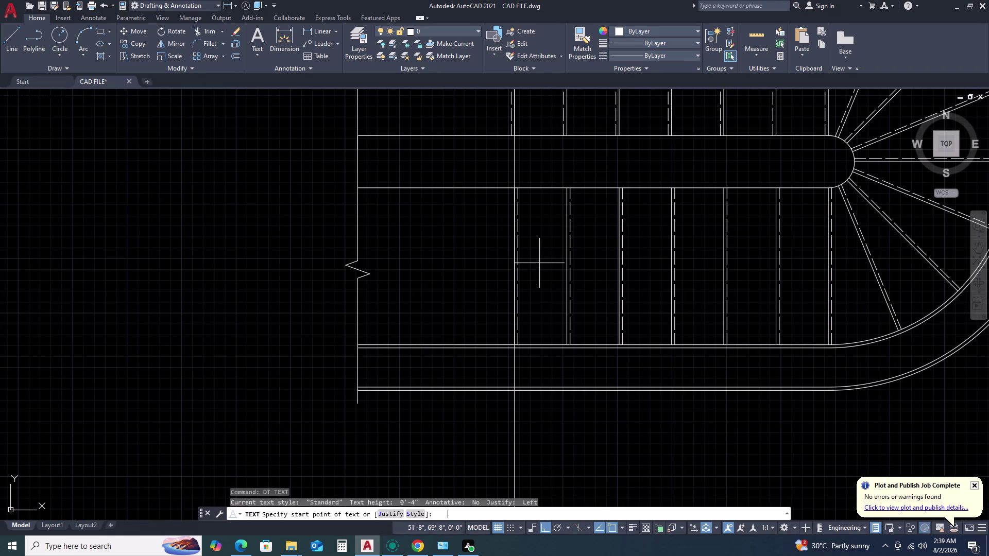
click(528, 212)
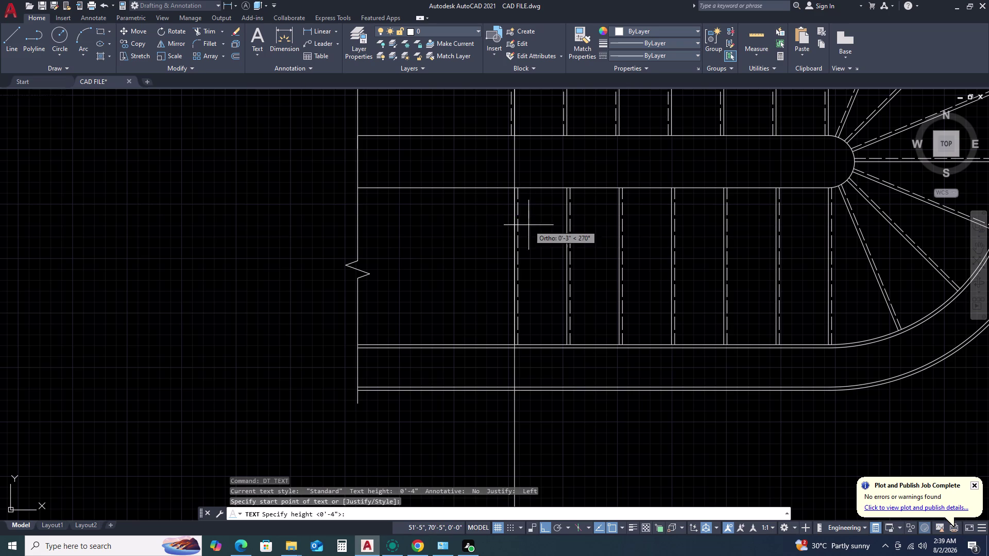
click(529, 239)
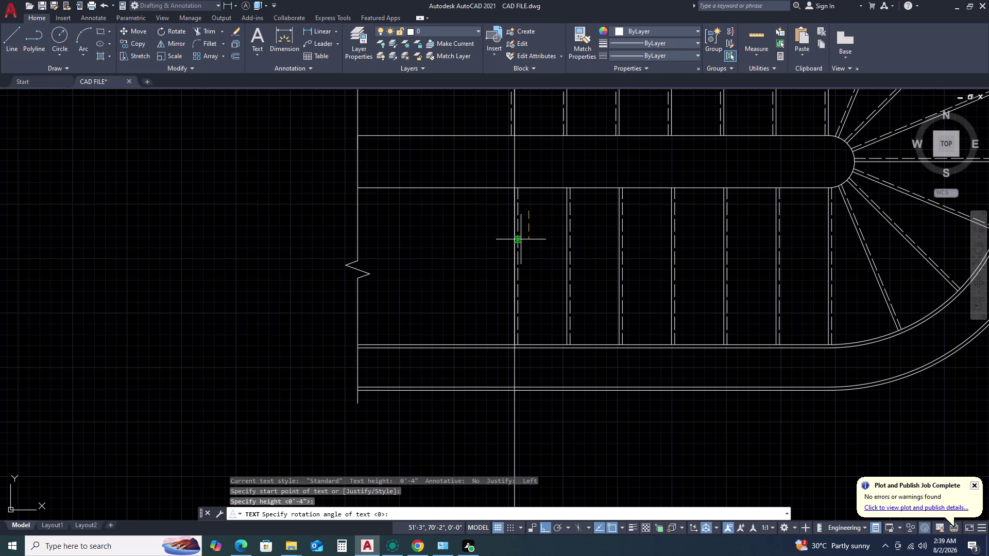
key(Page_Down)
key(Return)
key(Insert)
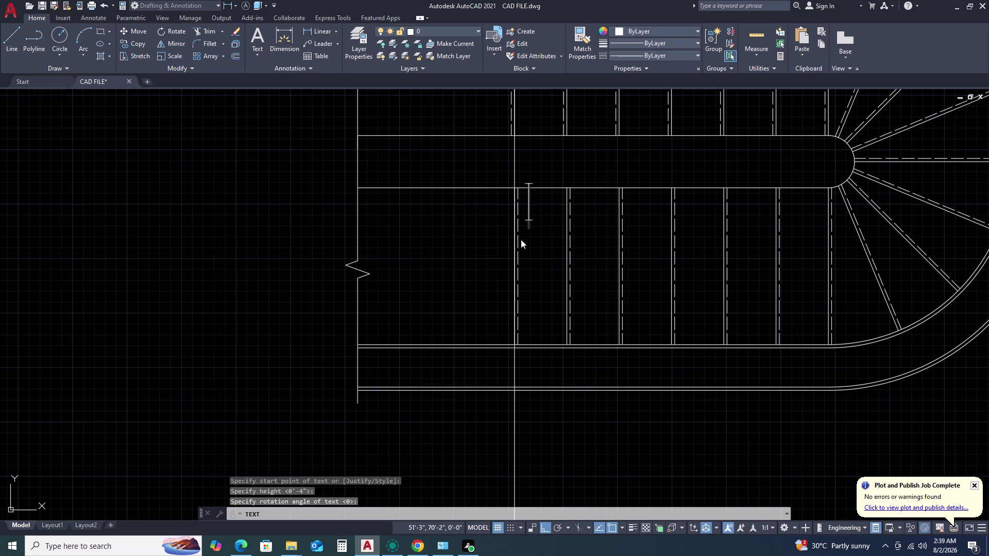
key(Return)
key(Escape)
key(Escape)
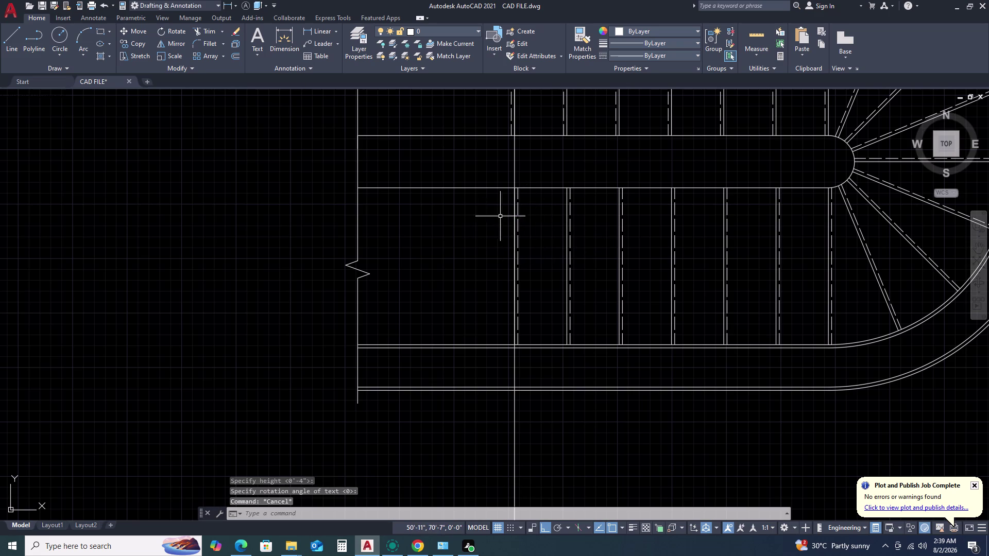
key(Escape)
Place unrotated 6" text '1' on the first straight tread.
key(d)
key(t)
key(space)
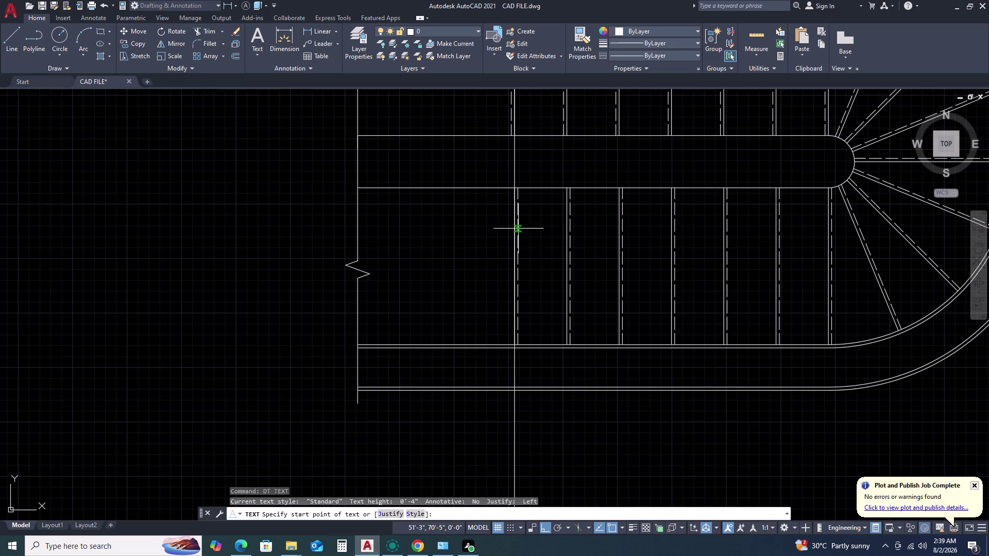
click(456, 226)
click(458, 250)
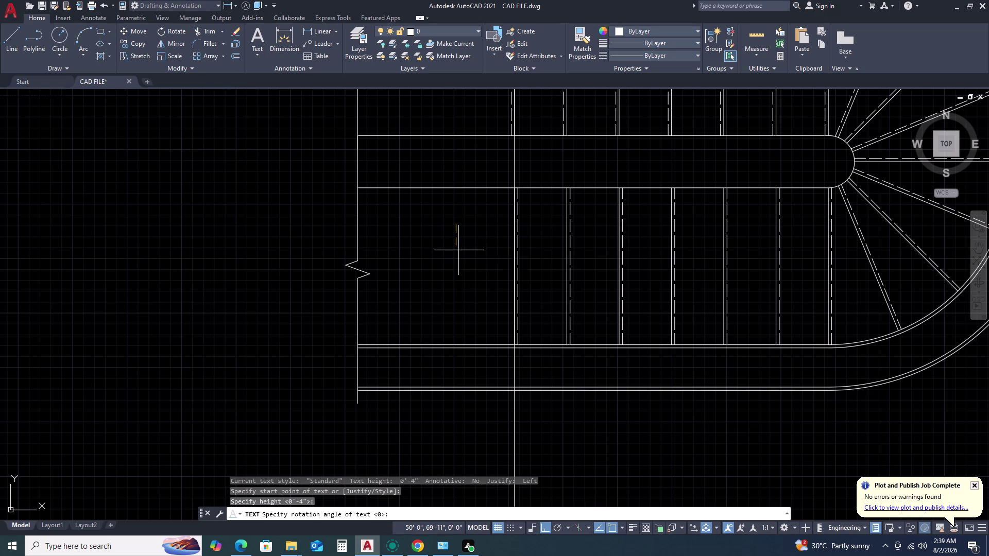
key(Page_Down)
key(Return)
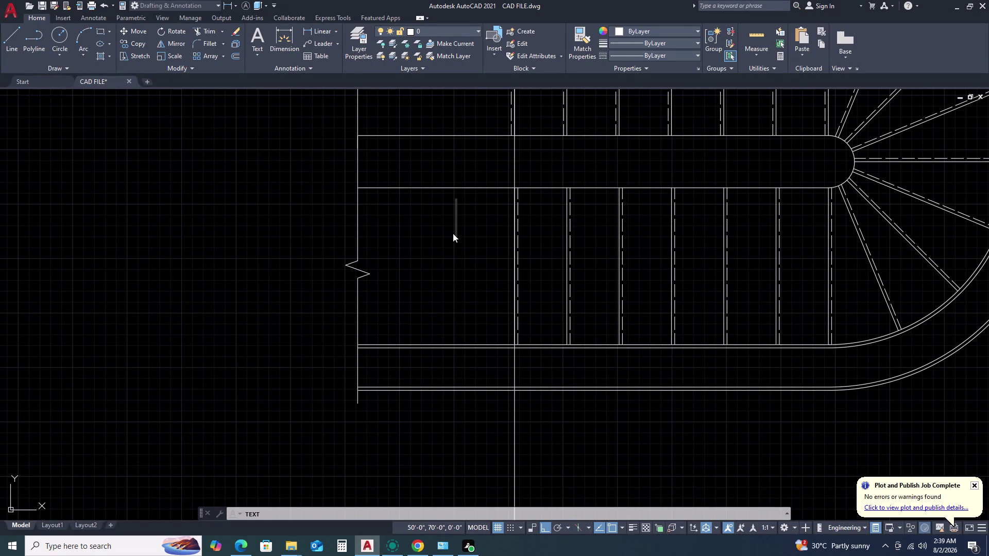
key(End)
key(End)
key(End)
key(1)
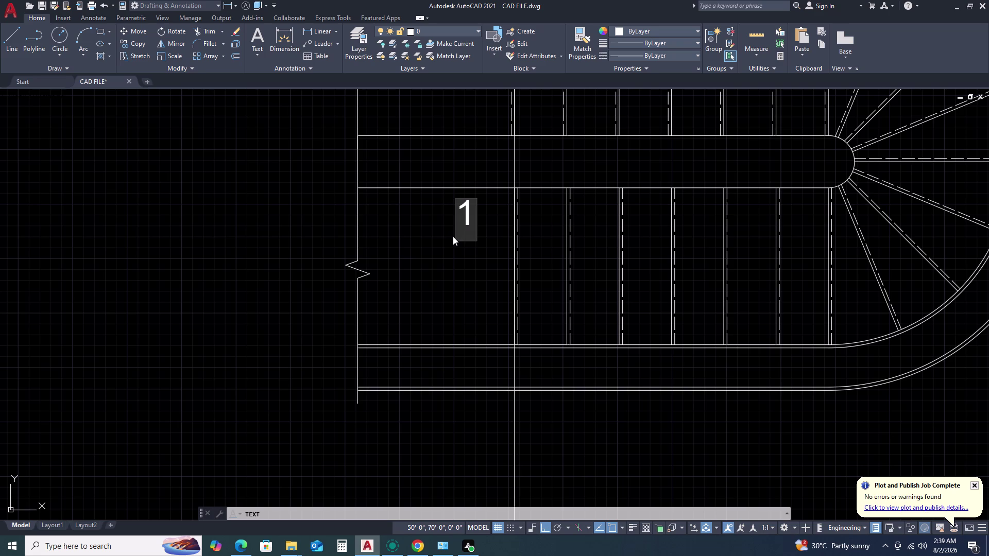
key(Return)
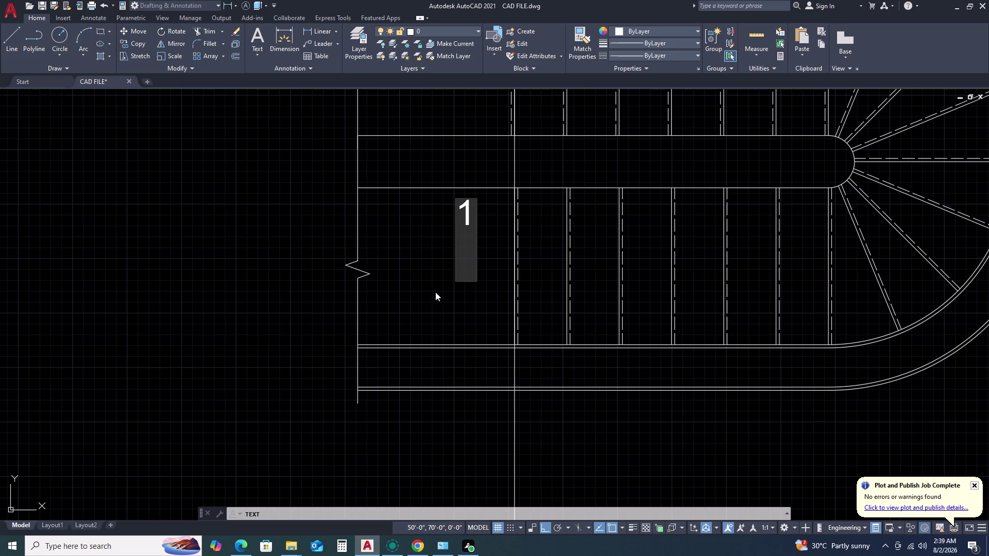
key(Escape)
key(Escape)
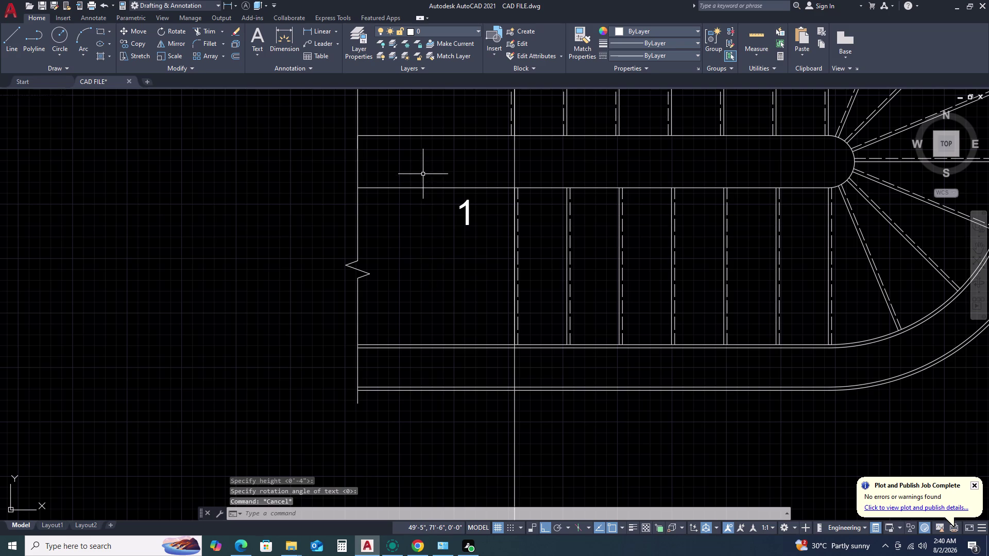
Copy the step number 1 onto the next tread with CO.
scroll(up, 3)
click(497, 183)
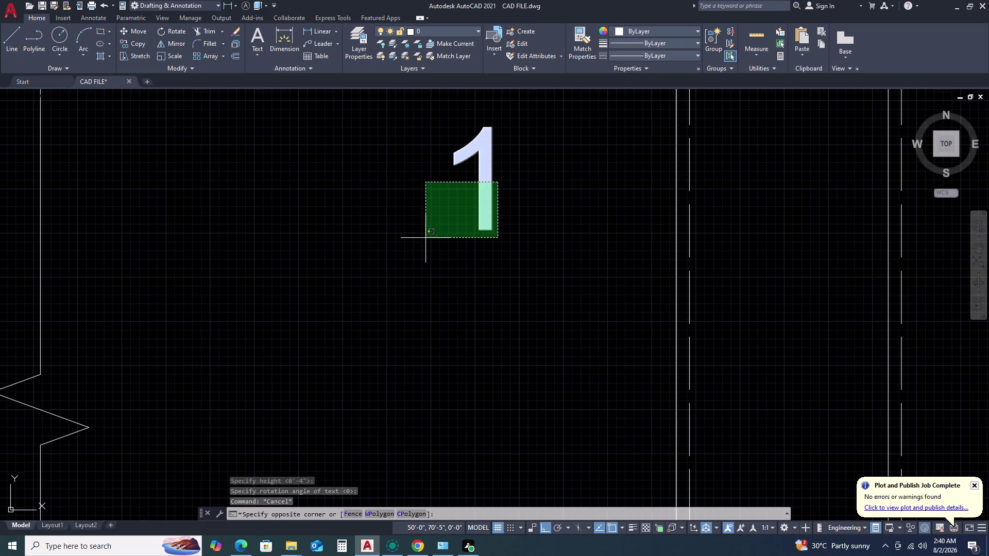
click(449, 223)
text(C)
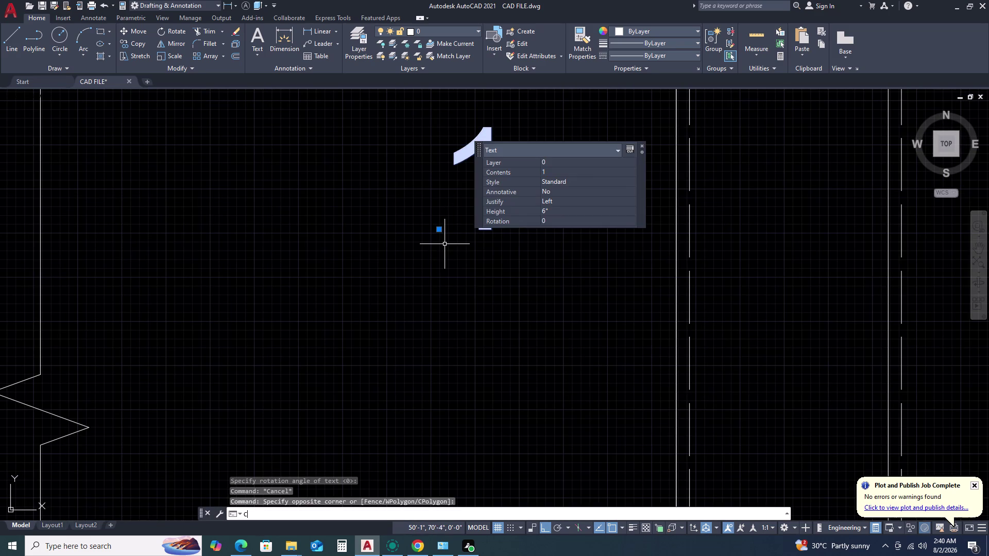
text(O)
key(space)
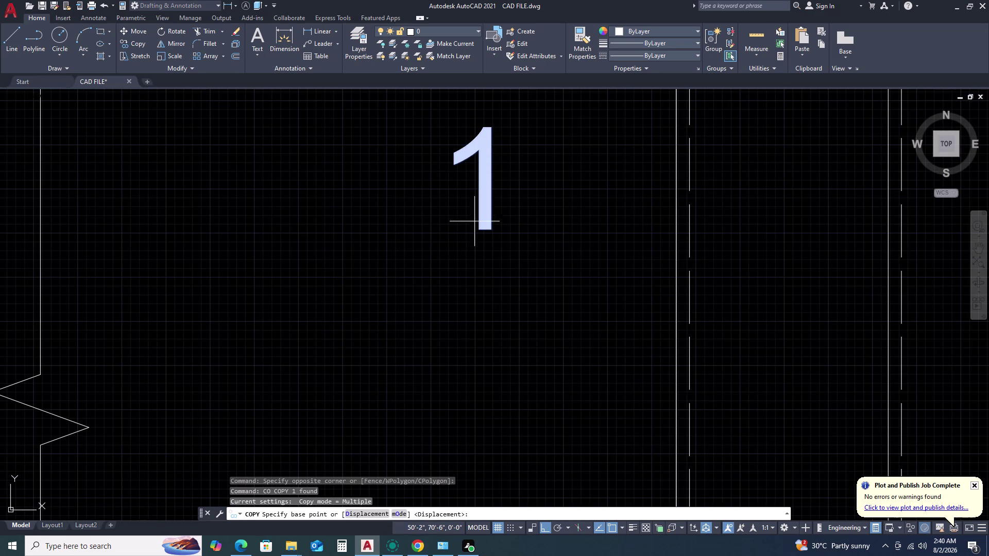
click(476, 233)
scroll(down, 3)
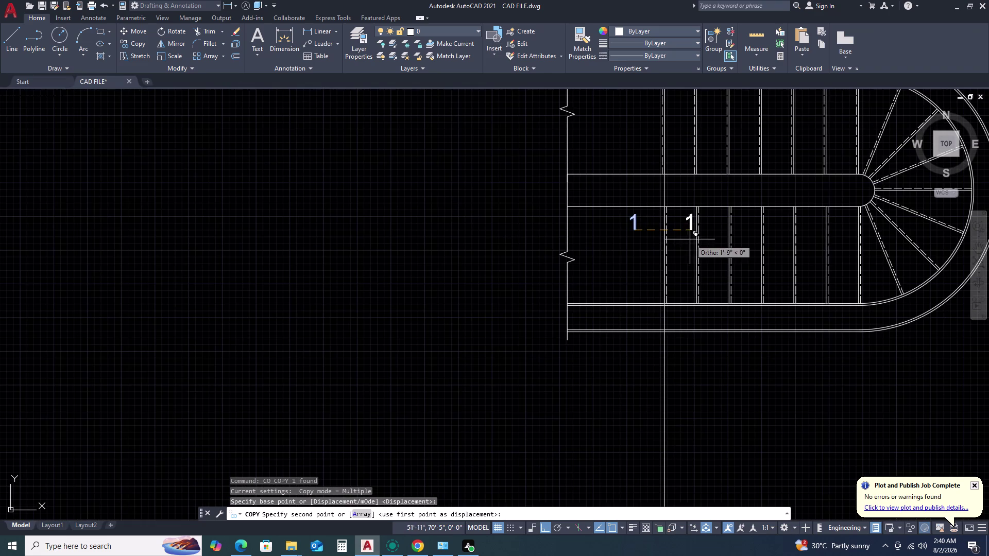
scroll(up, 3)
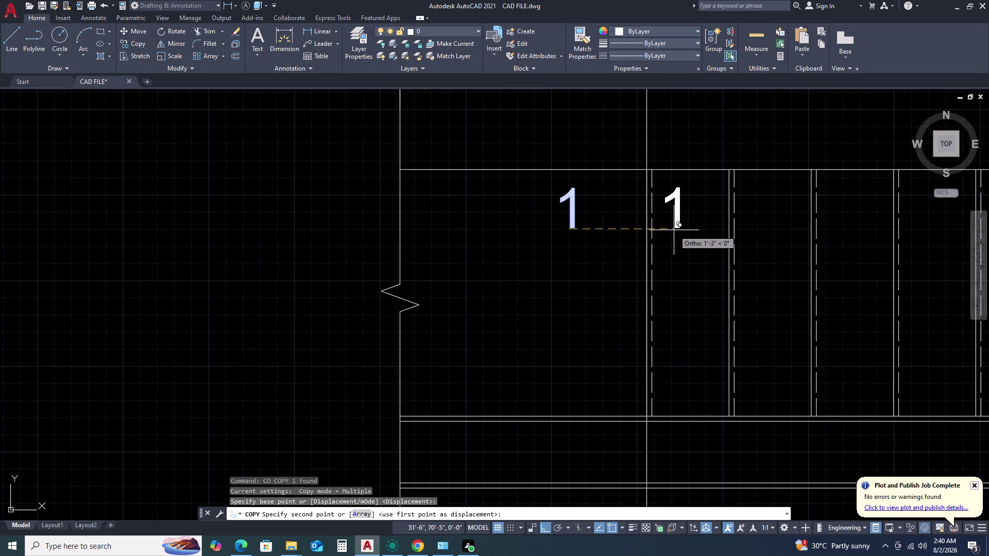
click(674, 230)
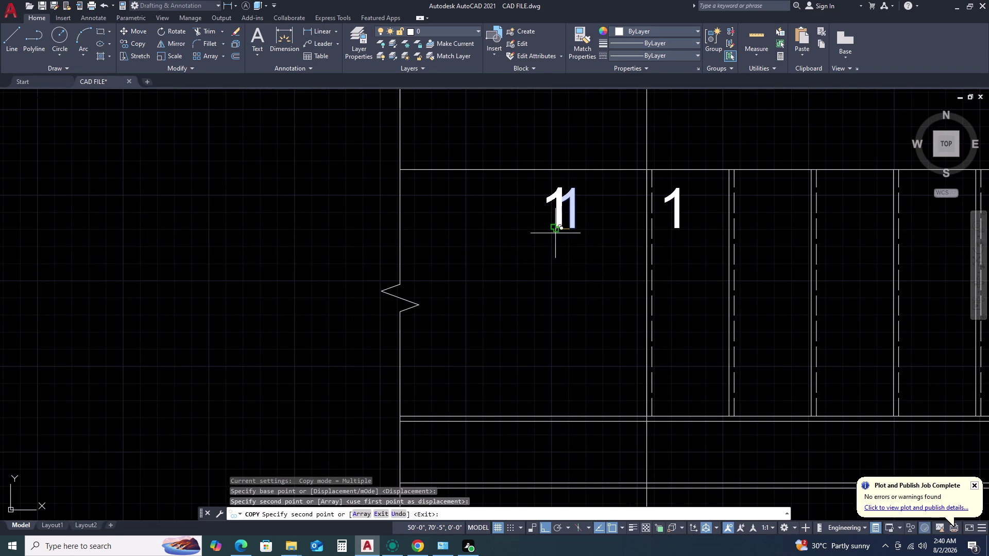
key(Escape)
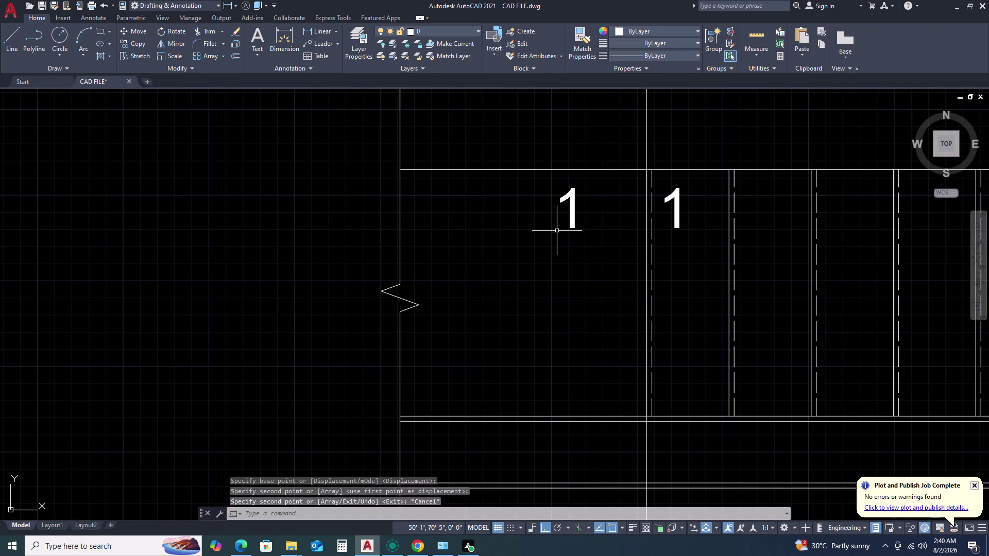
Erase the original 1, then copy the remaining 1 from a base point beside it.
click(616, 176)
click(559, 224)
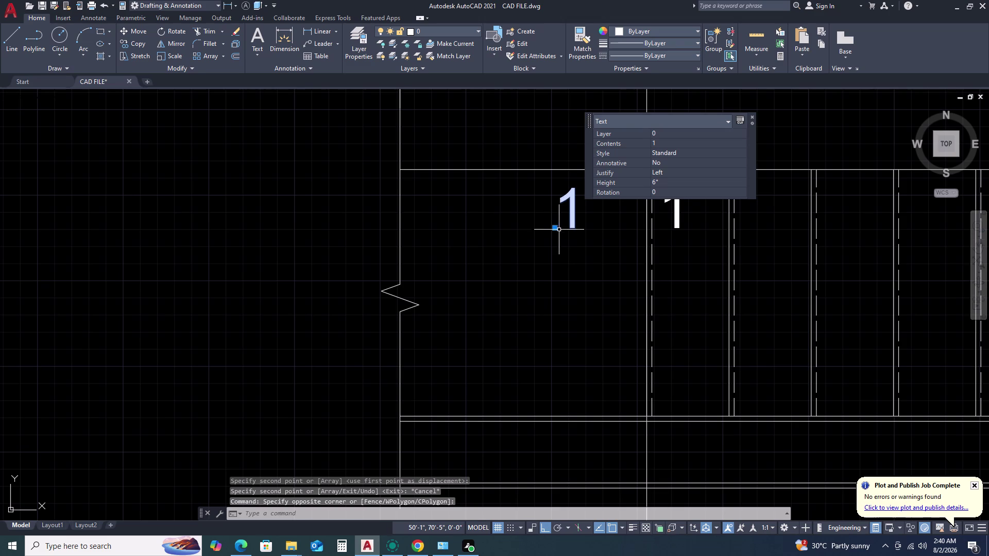
key(Delete)
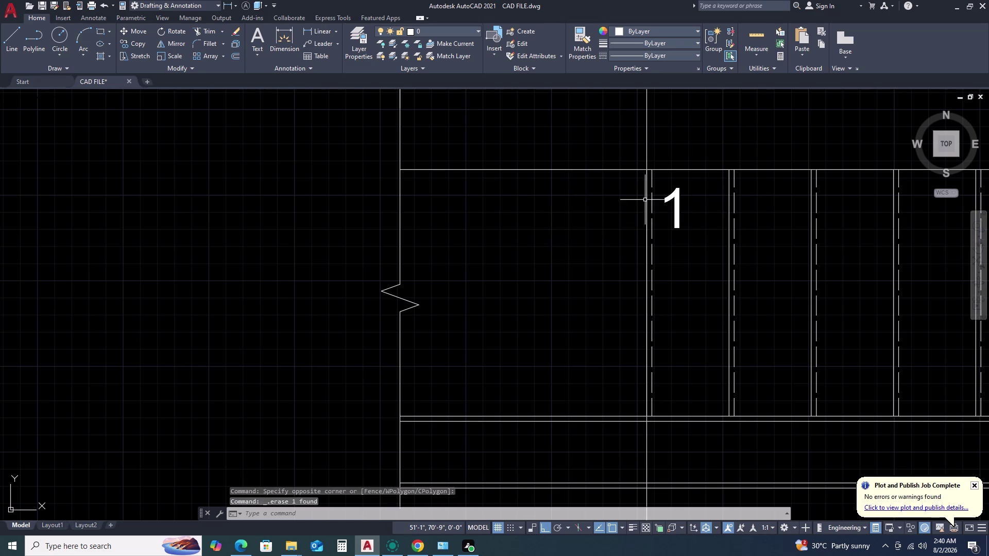
scroll(up, 3)
click(706, 229)
click(693, 246)
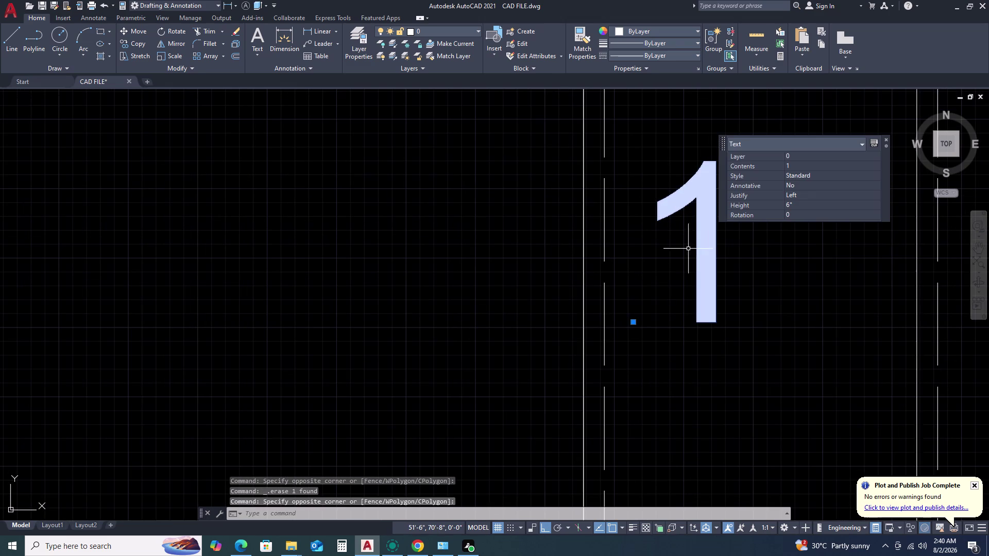
text(CO)
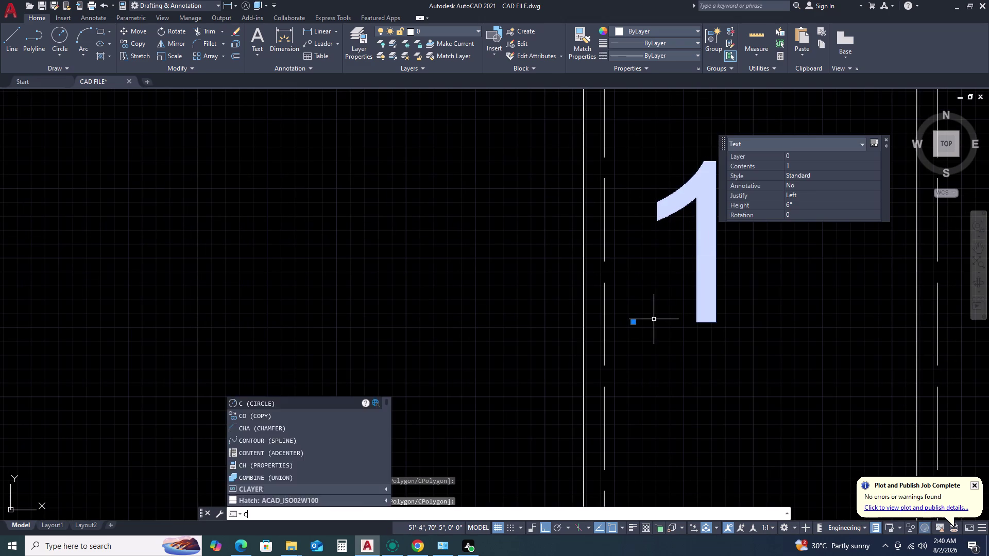
key(space)
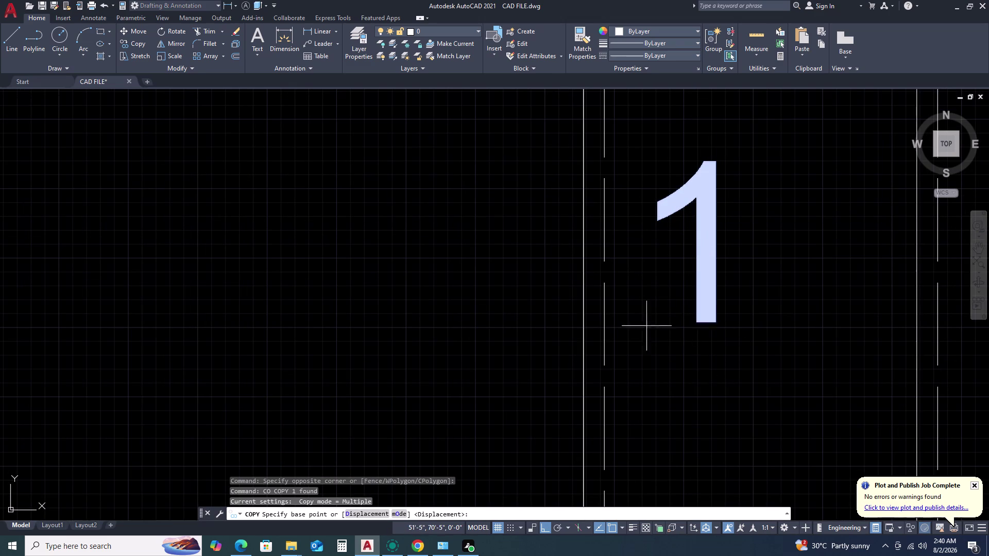
click(634, 323)
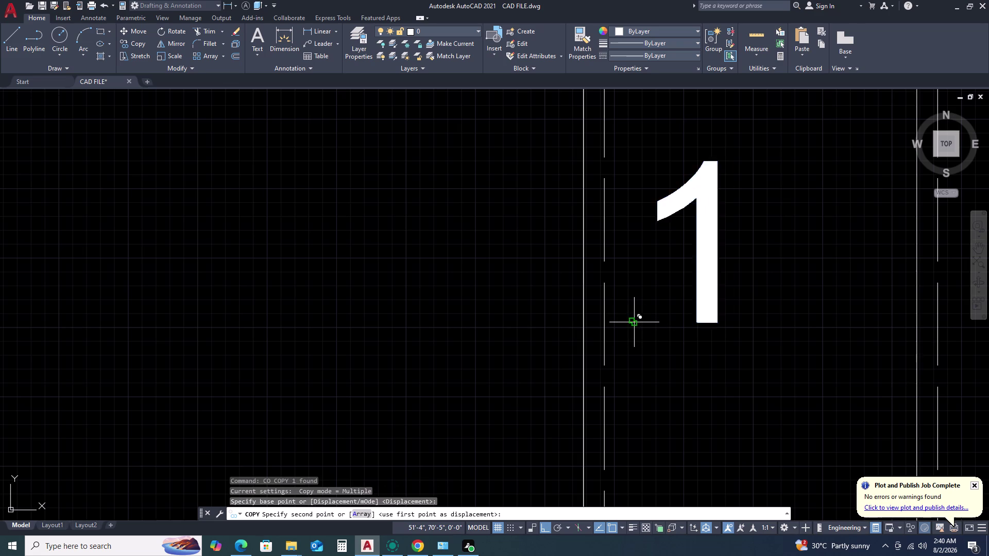
Begin the Array option of COPY for the step number, leaving the count prompt empty.
scroll(down, 3)
middle_drag(843, 331, 683, 338)
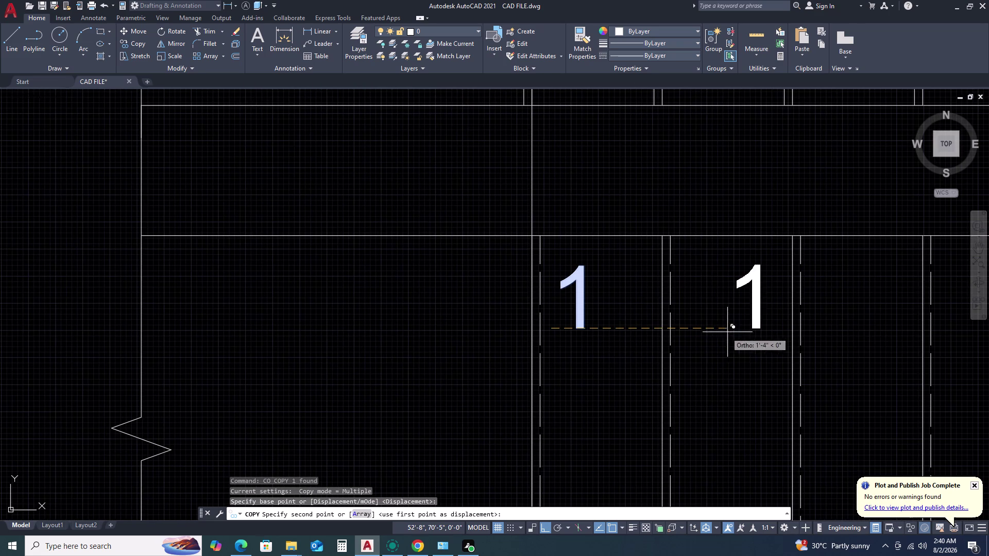
text(A)
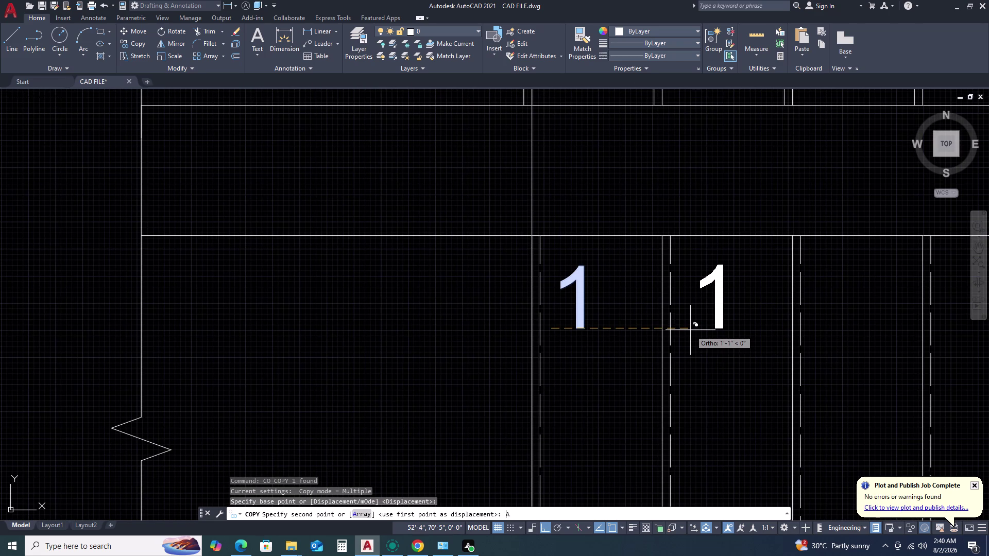
text(R)
key(space)
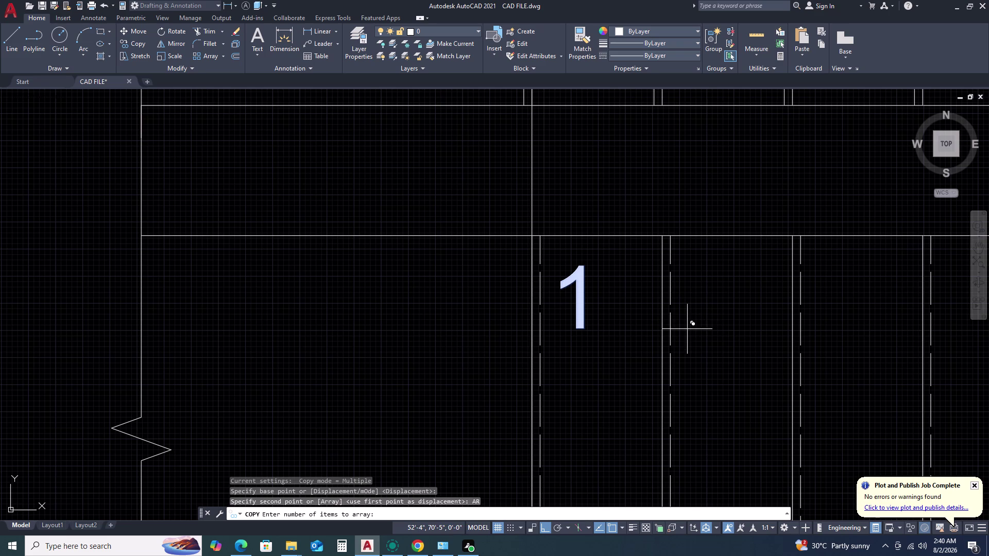
key(Home)
key(Return)
scroll(down, 3)
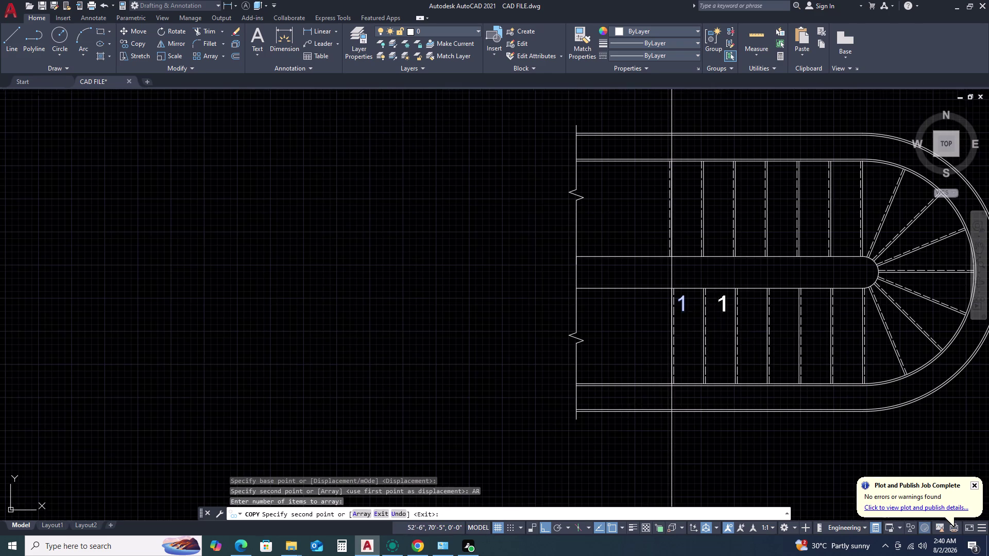
scroll(up, 3)
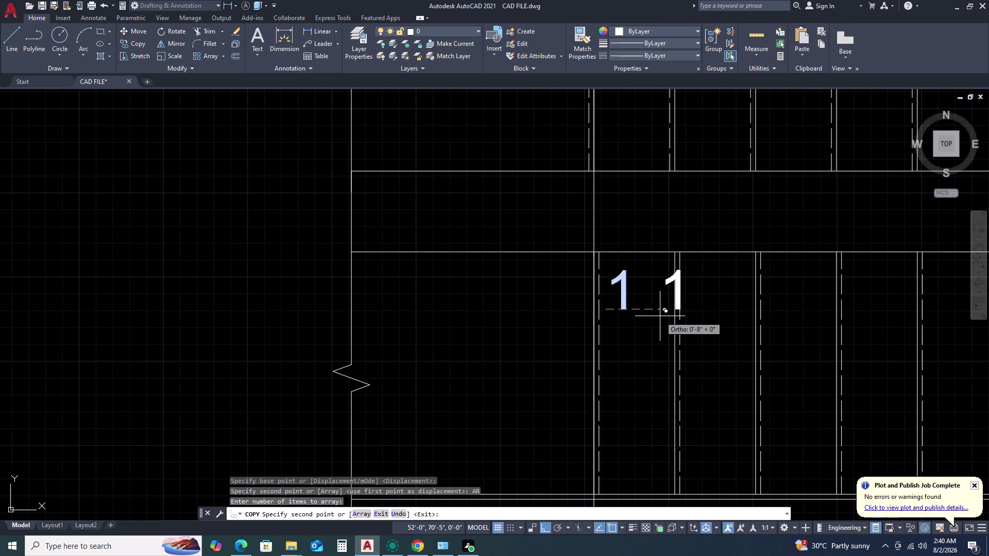
Copy the step number '1' as a row of 7 items fitted over 1'.
key(a)
text(R)
key(space)
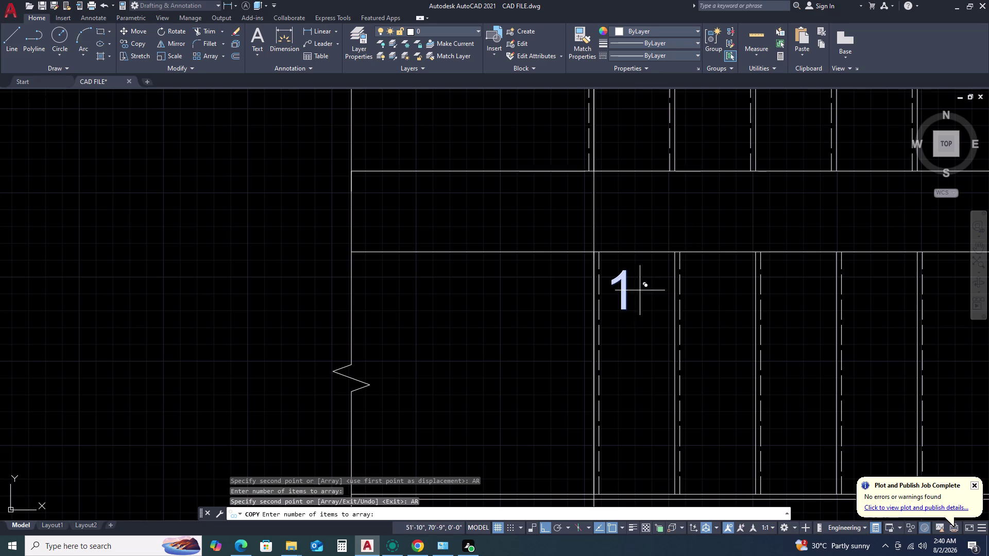
key(7)
key(space)
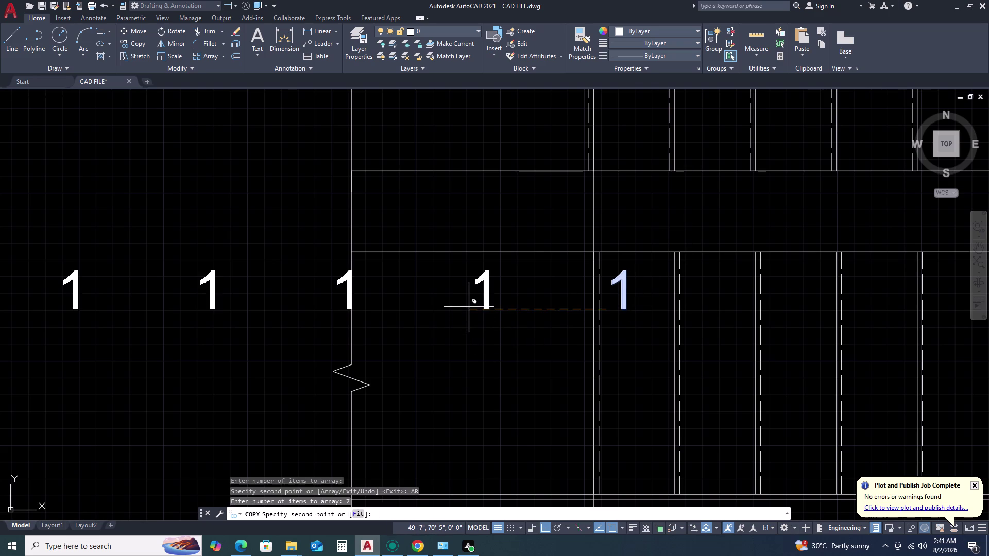
scroll(down, 3)
middle_drag(697, 347, 471, 328)
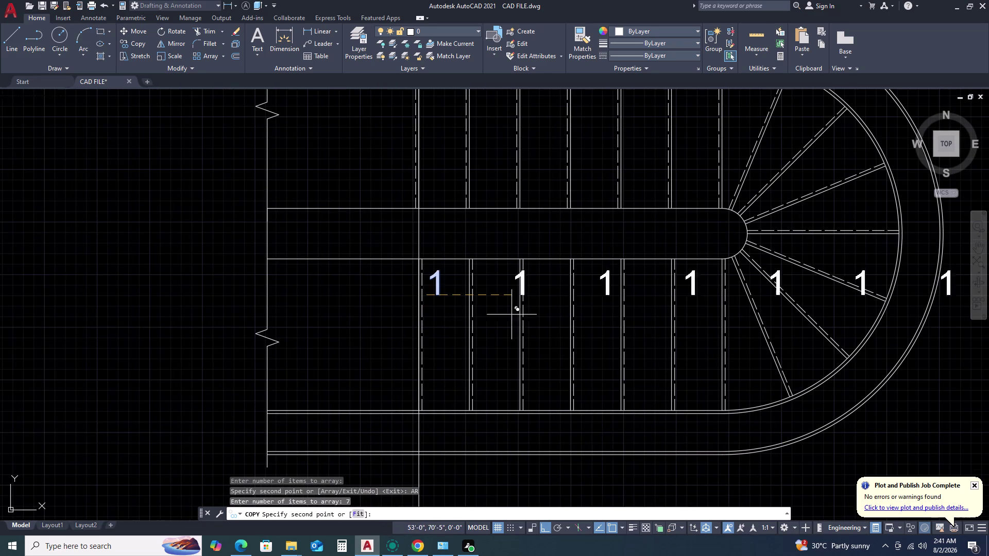
key(1)
key(apostrophe)
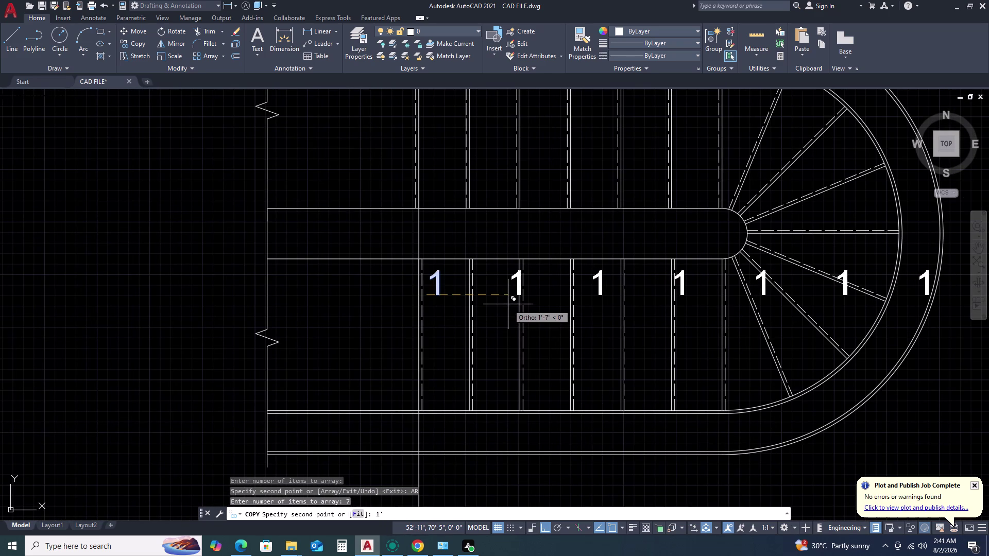
key(space)
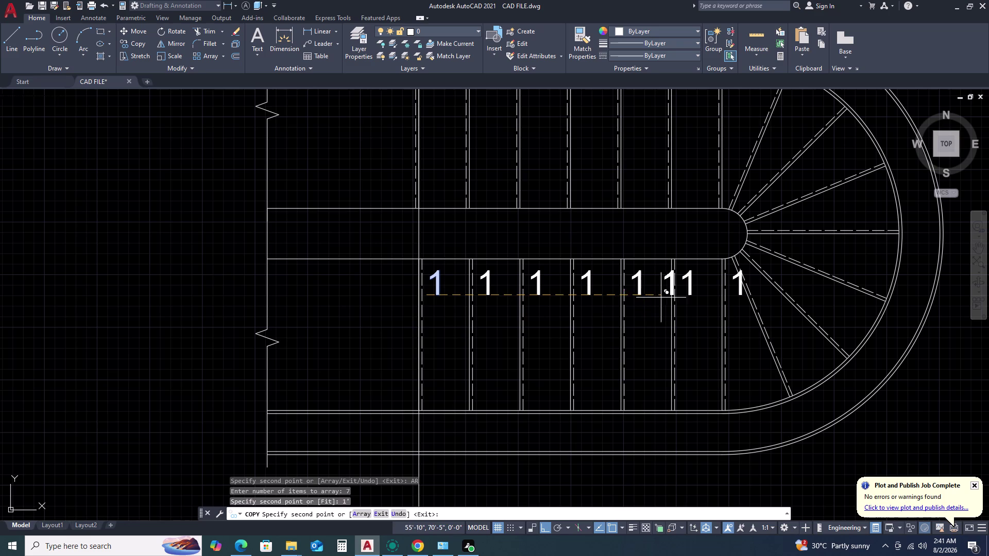
key(Escape)
Select the number on the last straight tread, cancelling a half-entered command.
scroll(up, 3)
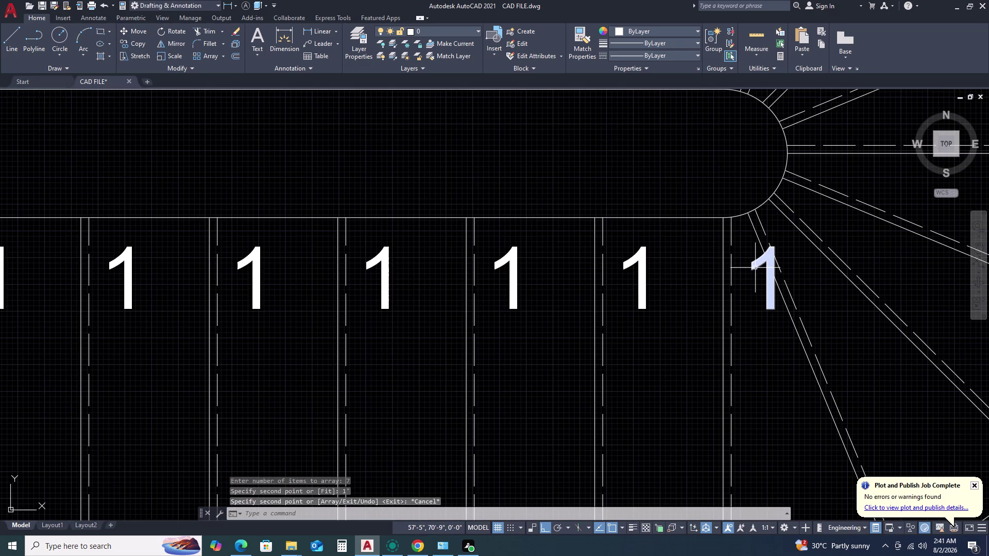
click(755, 268)
key(c)
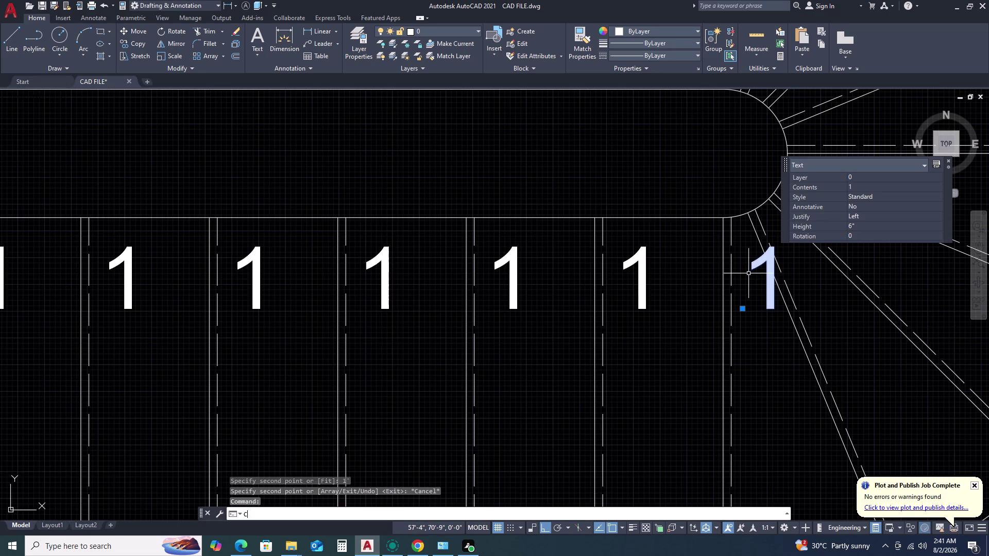
key(Escape)
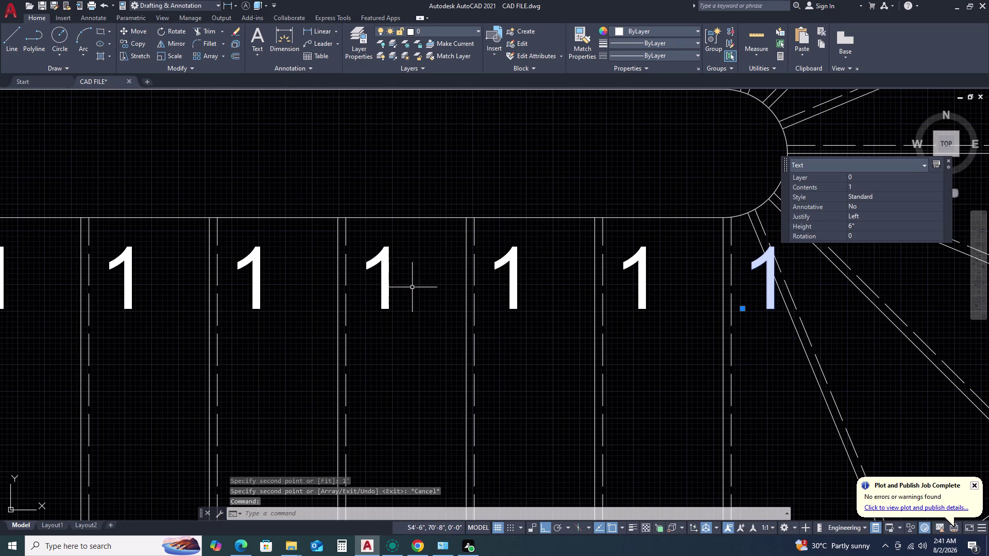
scroll(down, 3)
scroll(up, 3)
scroll(up, 3)
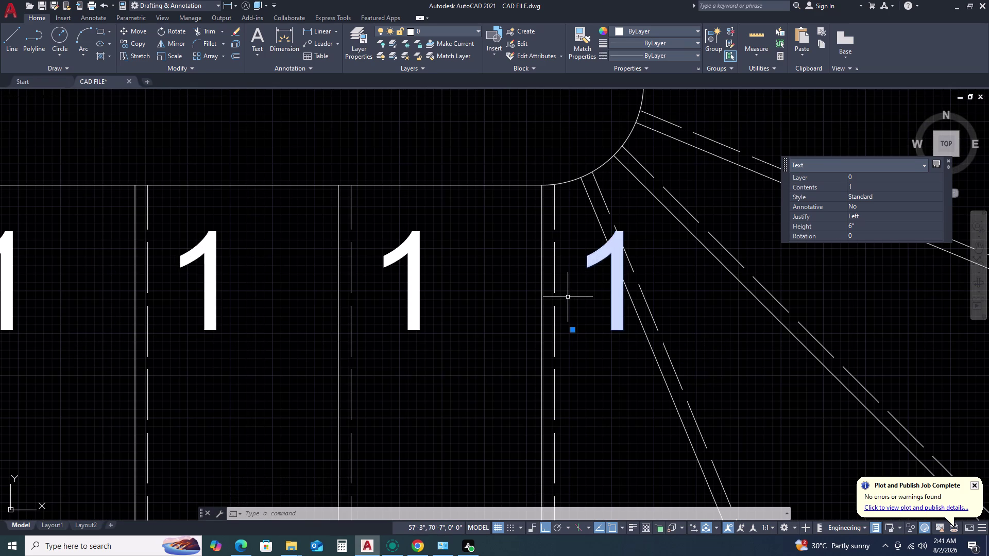
Run AR on the last '1', choose Polar, and centre it on the winder curve.
text(AR)
key(space)
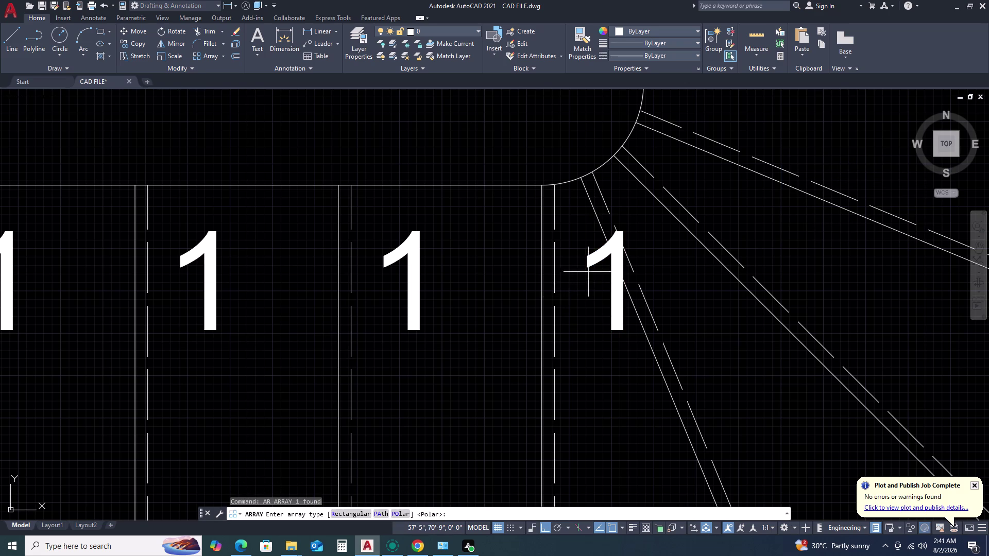
scroll(down, 3)
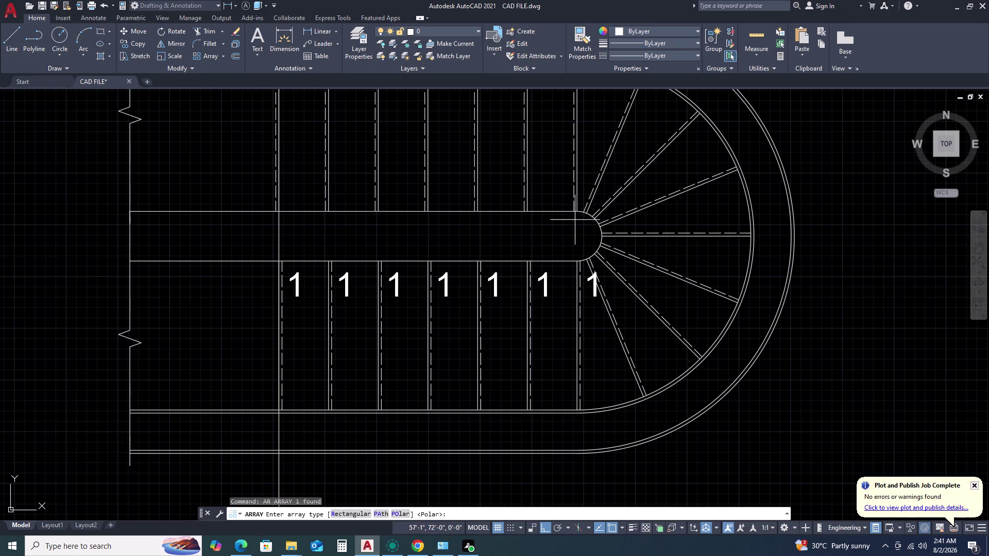
scroll(up, 3)
scroll(down, 3)
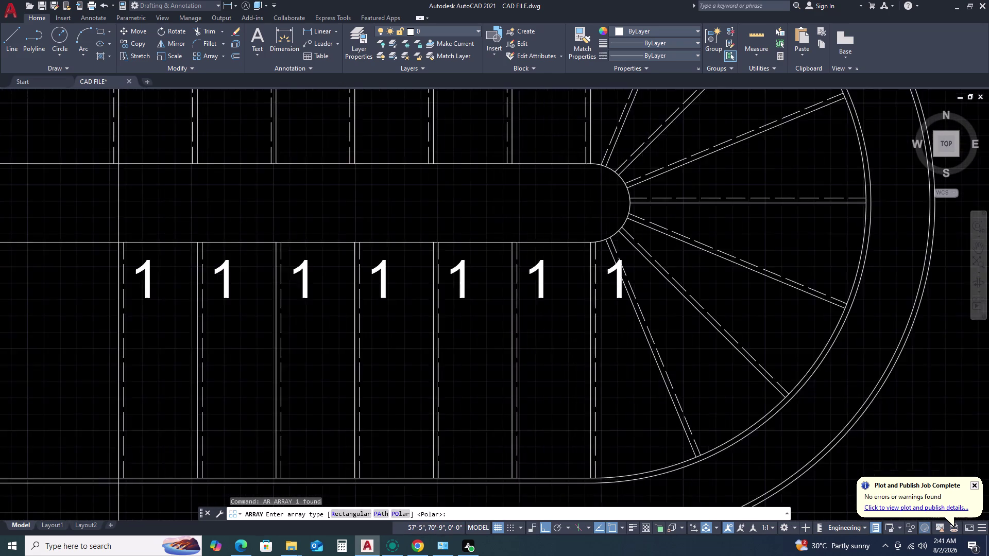
scroll(down, 3)
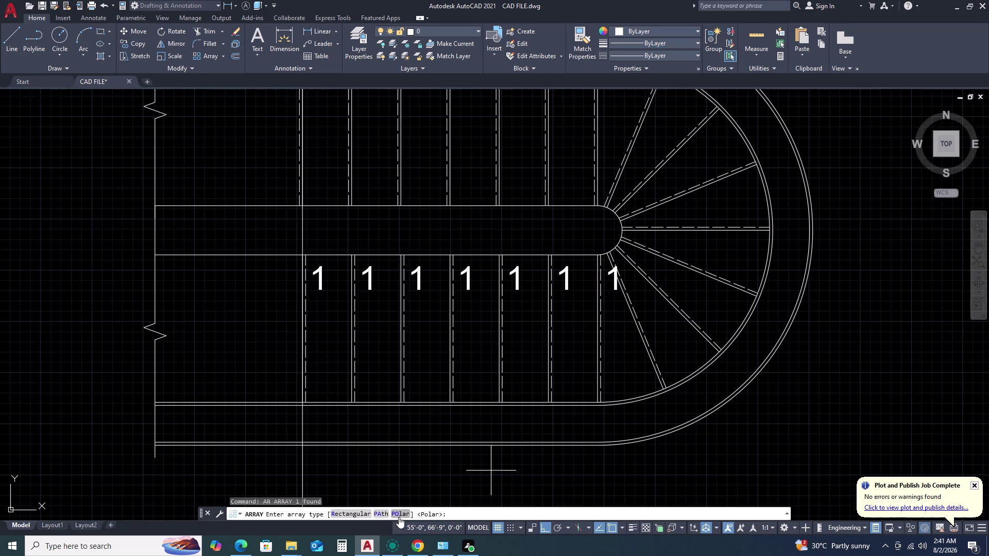
click(400, 517)
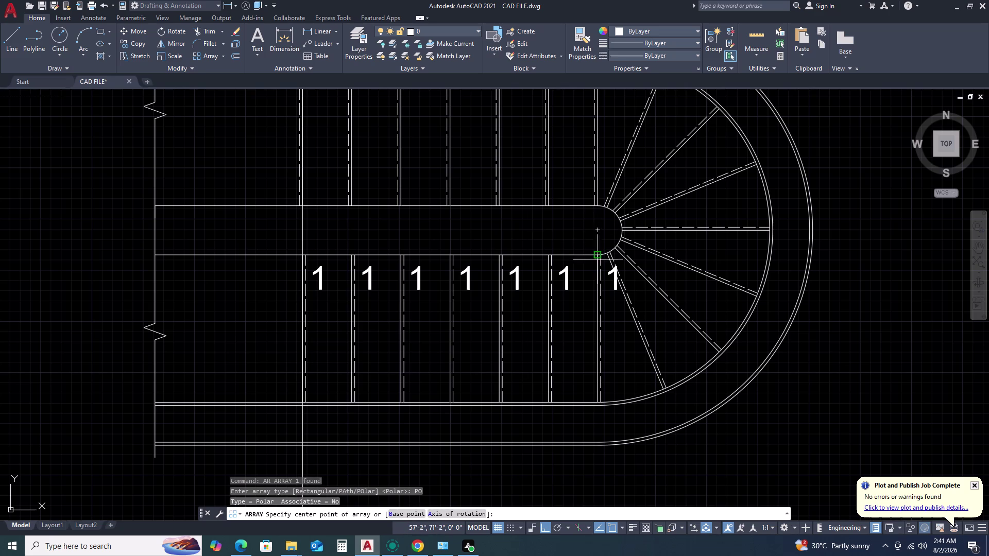
click(599, 231)
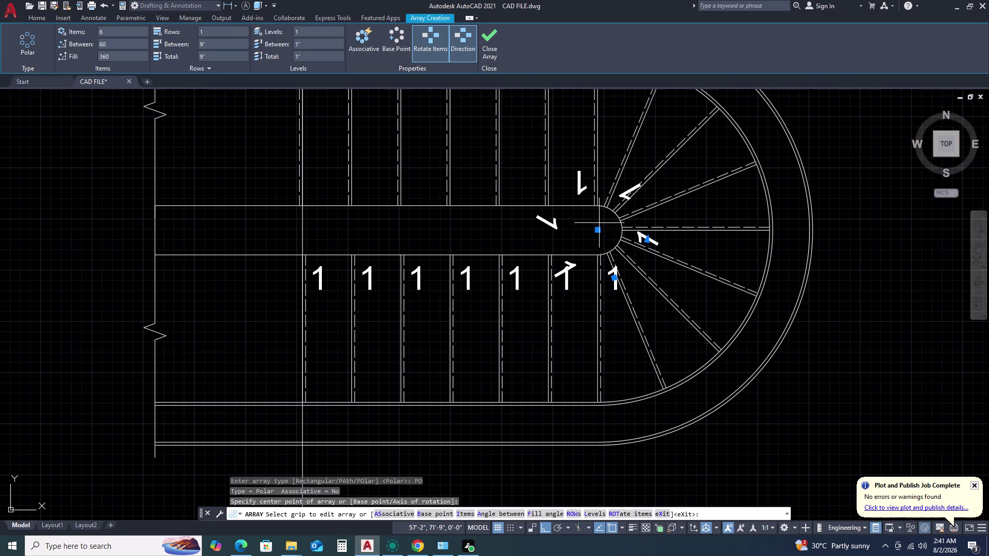
Set the polar array to 9 items filling 180° with Rotate Items off, then close it.
click(120, 31)
text(9)
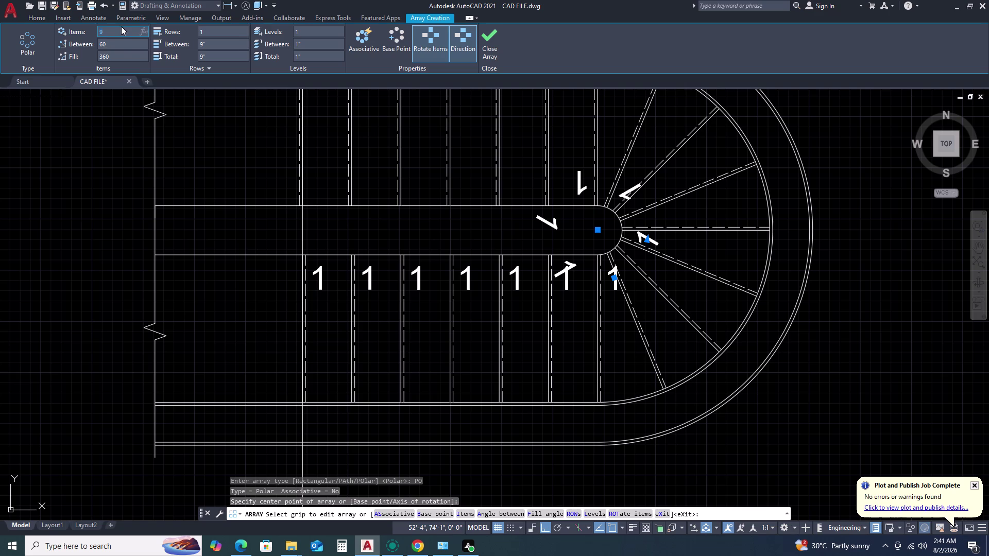
key(space)
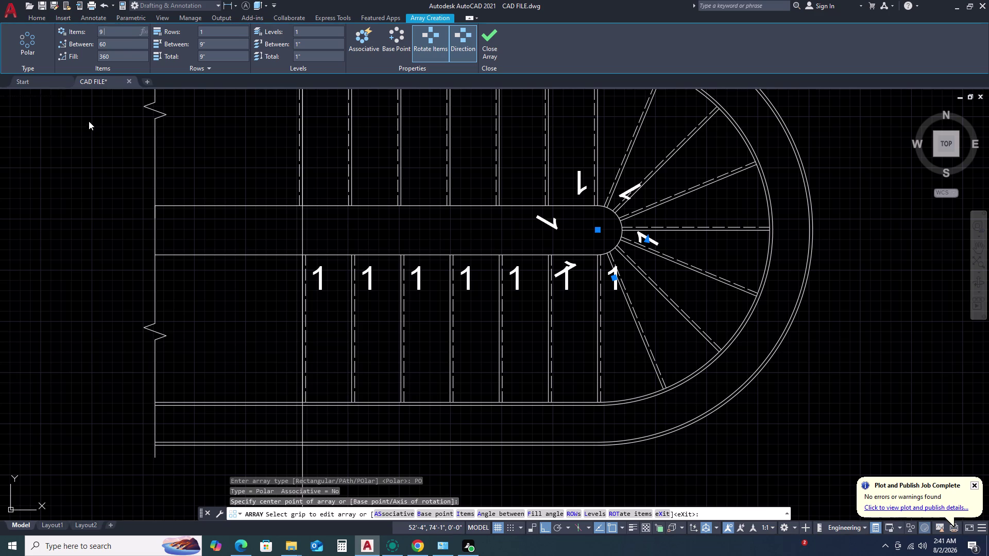
double_click(114, 54)
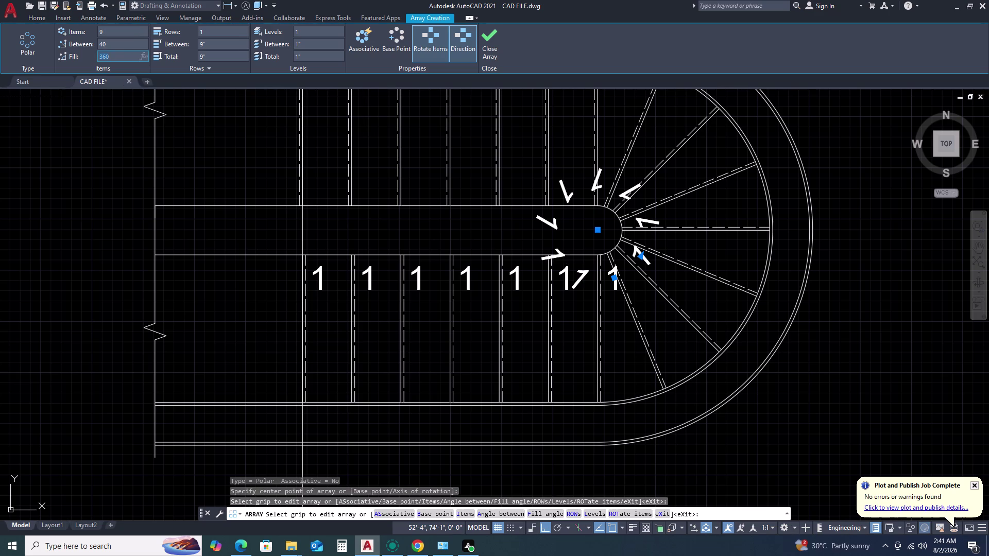
text(180)
key(space)
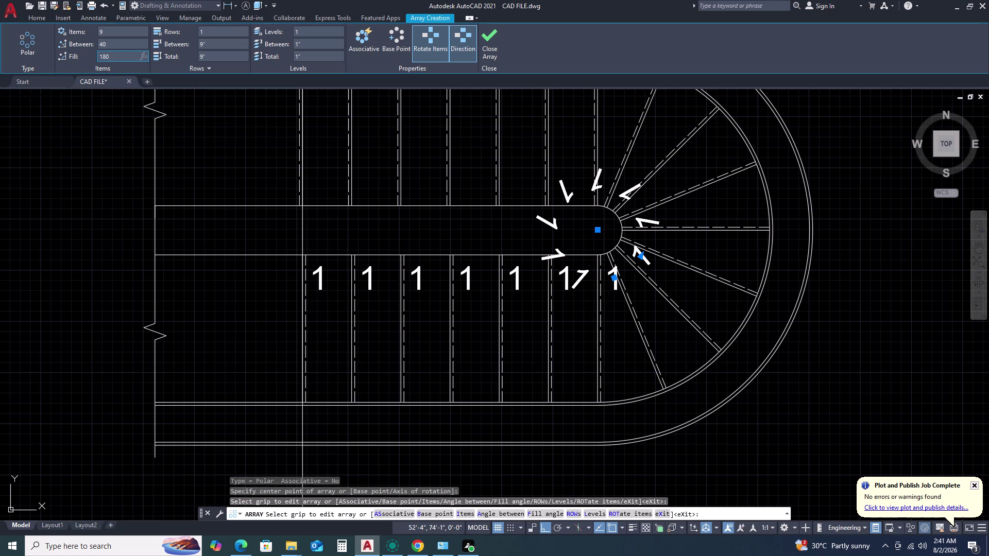
click(115, 56)
key(Return)
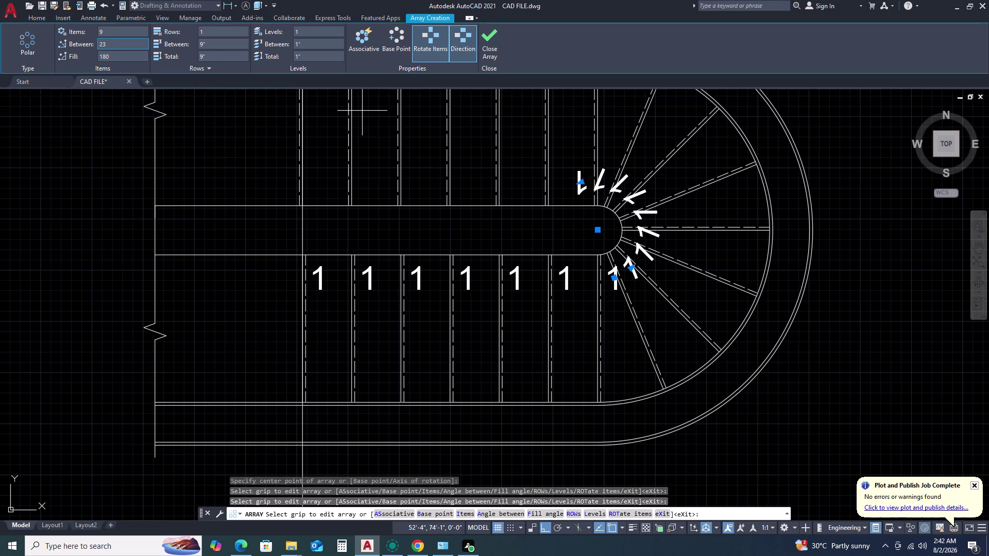
click(423, 47)
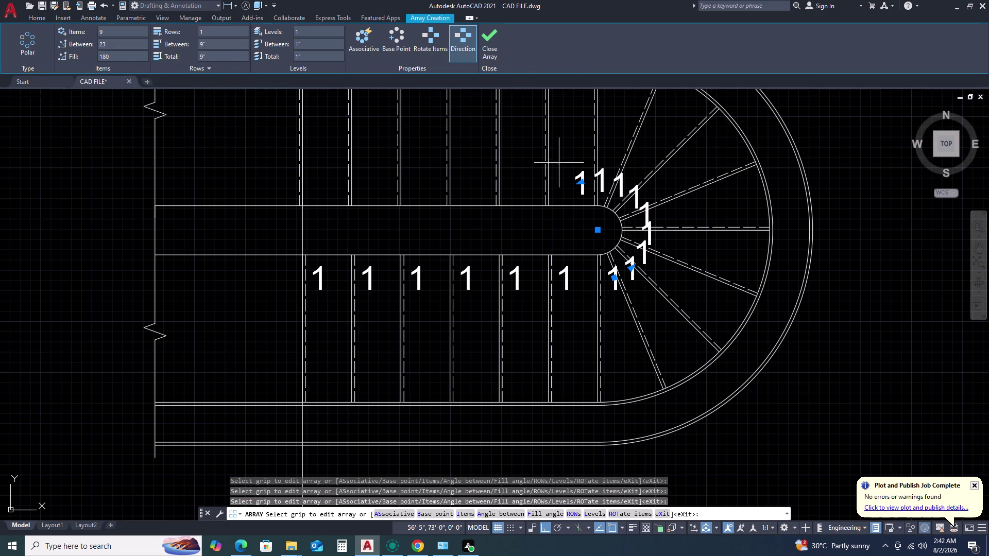
click(485, 47)
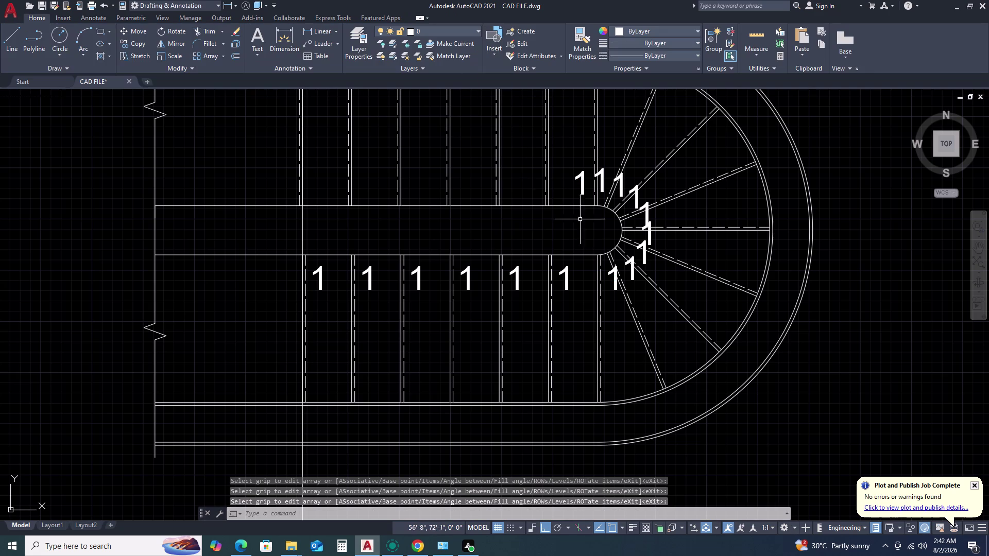
click(323, 281)
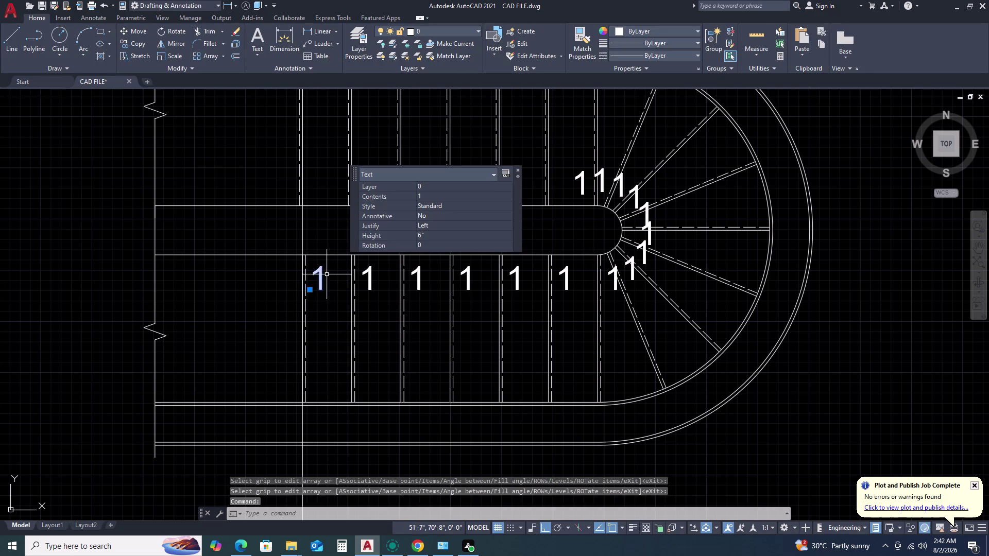
Use Select Similar on a '1' text and review the shared contents in Quick Properties.
right_click(255, 167)
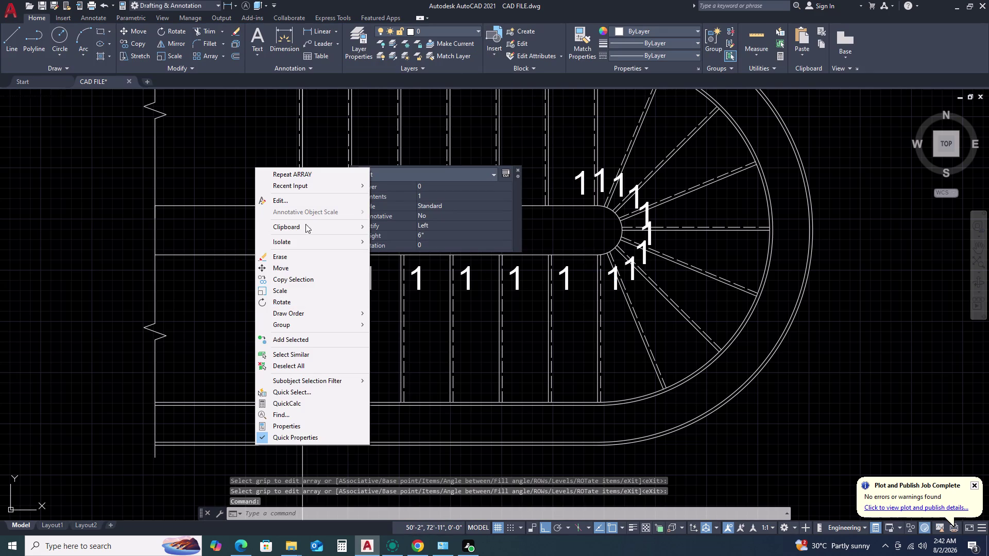
click(307, 357)
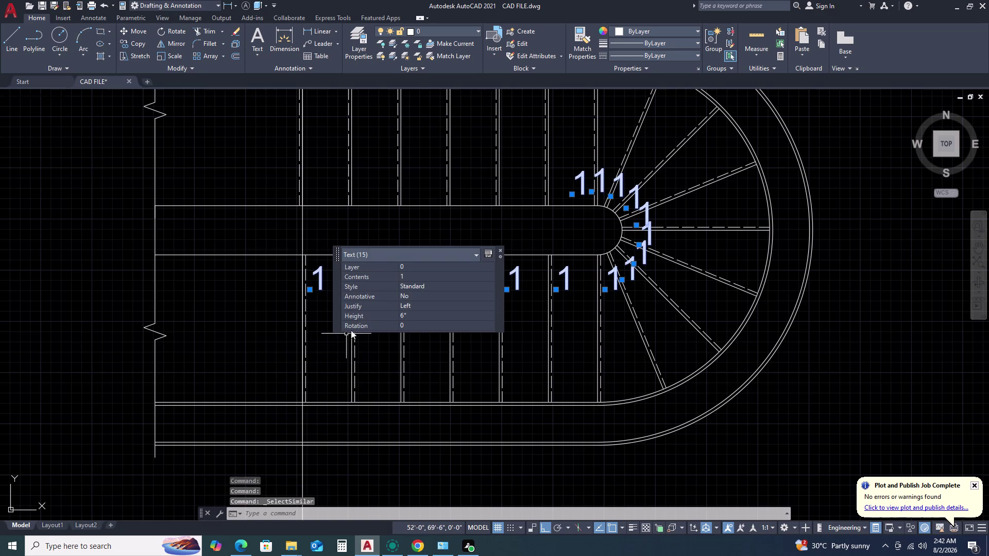
click(405, 278)
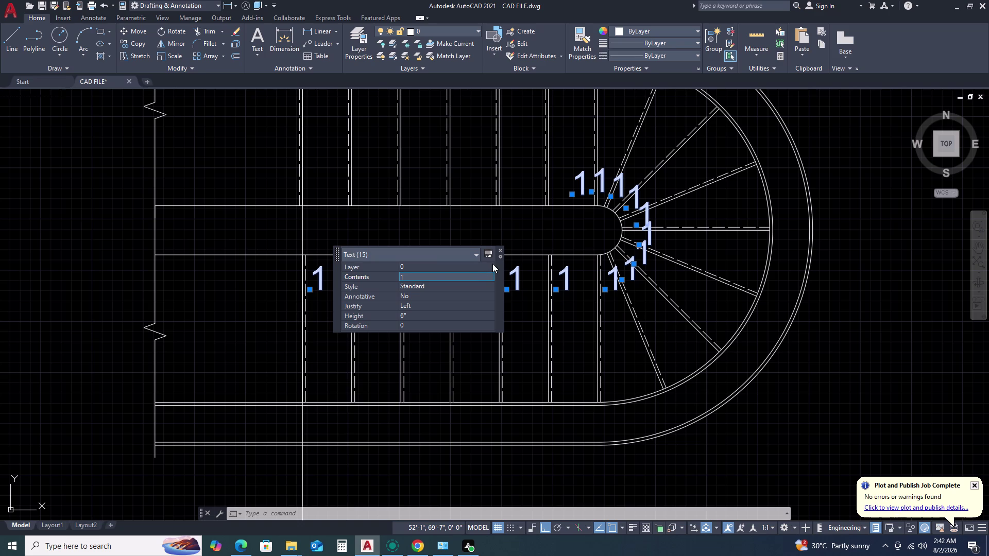
click(502, 250)
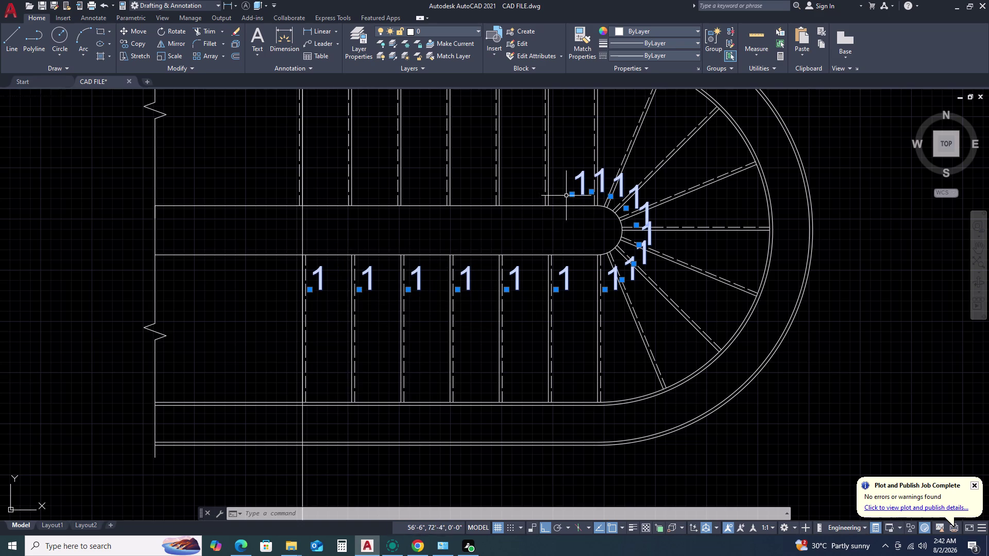
Zoom out to the whole stair plan and back in on the selected texts.
scroll(down, 3)
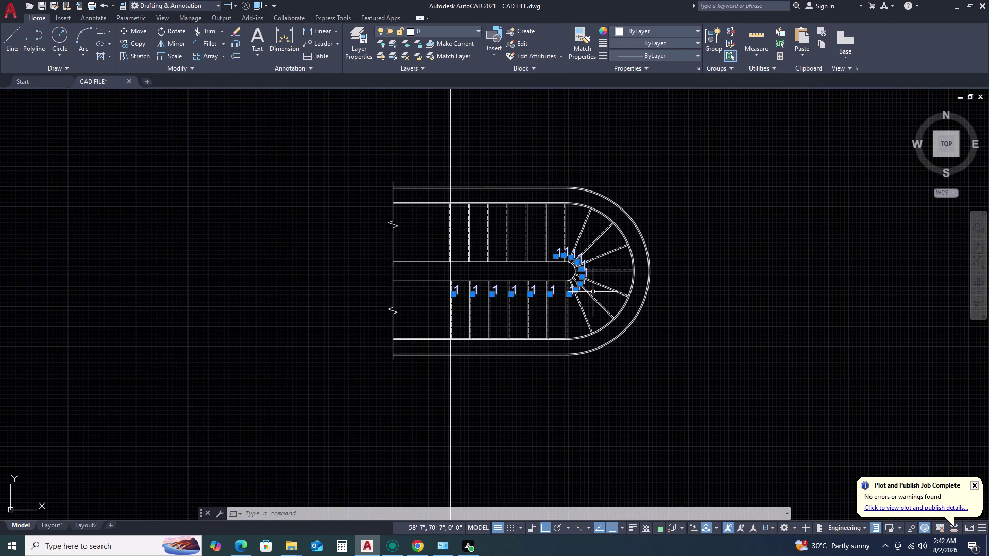
scroll(down, 3)
middle_click(565, 303)
middle_click(553, 296)
middle_click(491, 256)
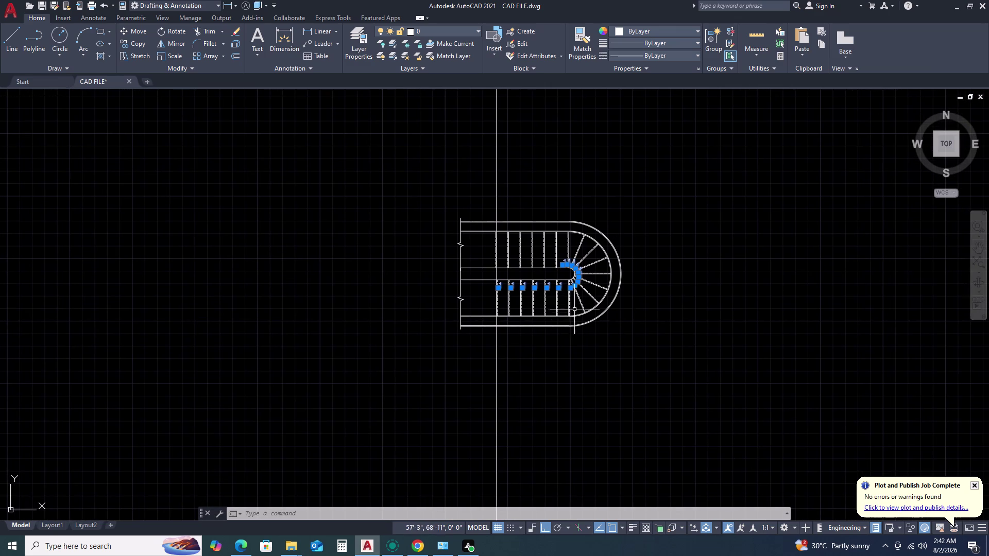
scroll(up, 3)
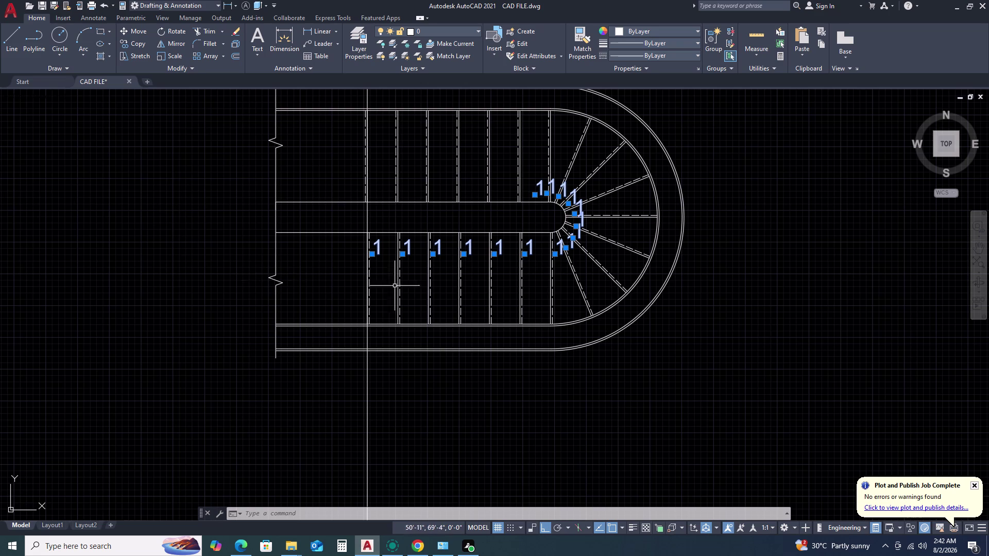
right_click(681, 139)
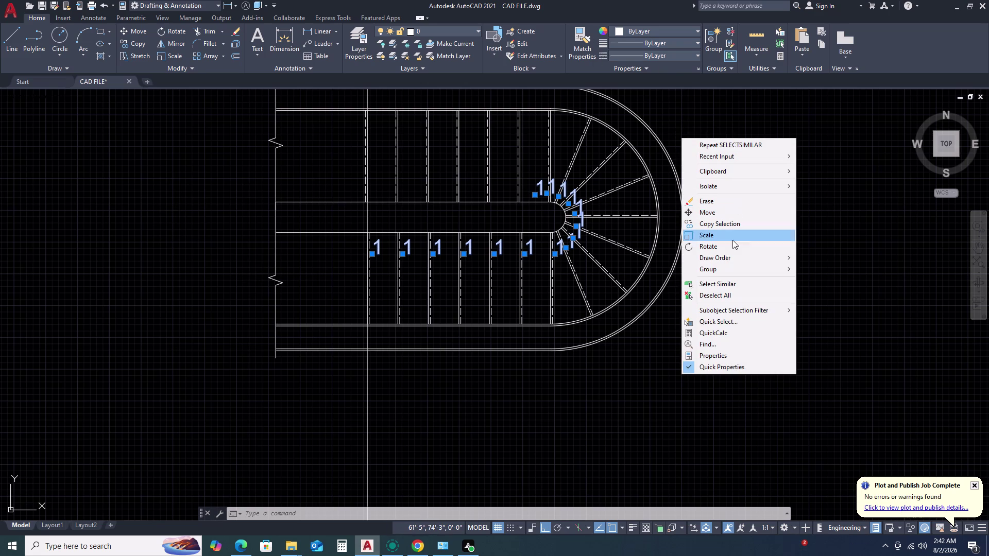
Dismiss the linetype list and open the Properties palette for the fifteen '1' texts.
click(647, 53)
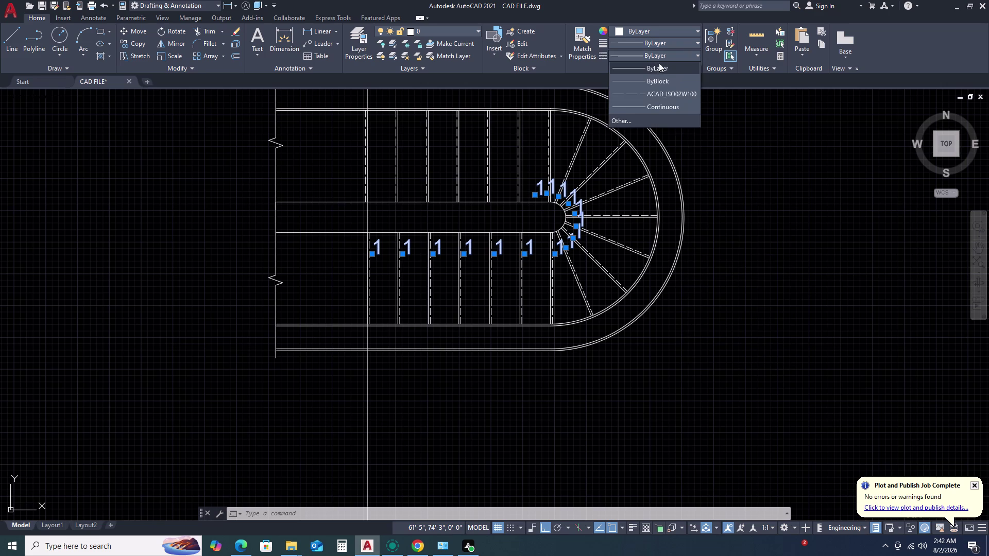
click(770, 122)
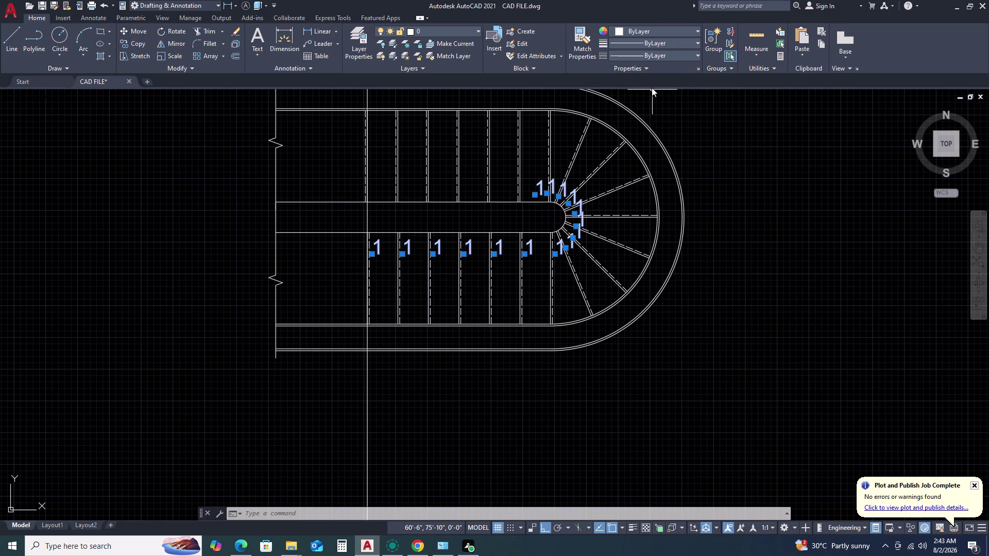
click(700, 69)
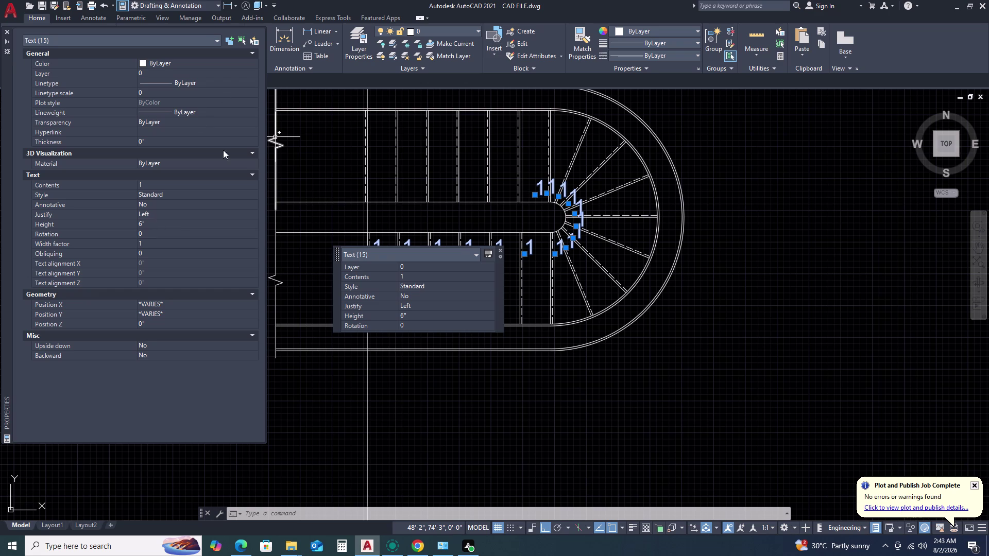
Try clearing and re-entering the shared text height in Quick Properties.
click(409, 315)
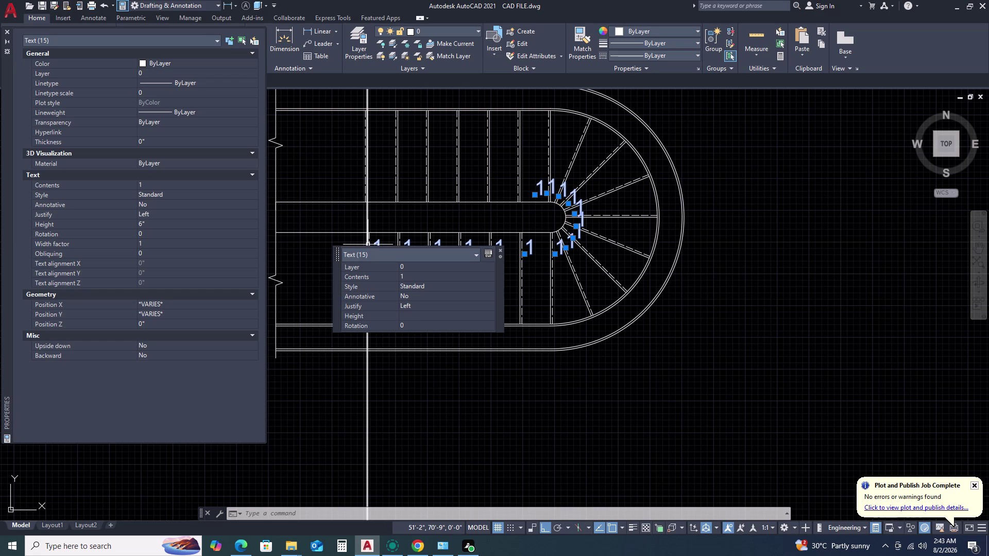
key(Left)
key(Return)
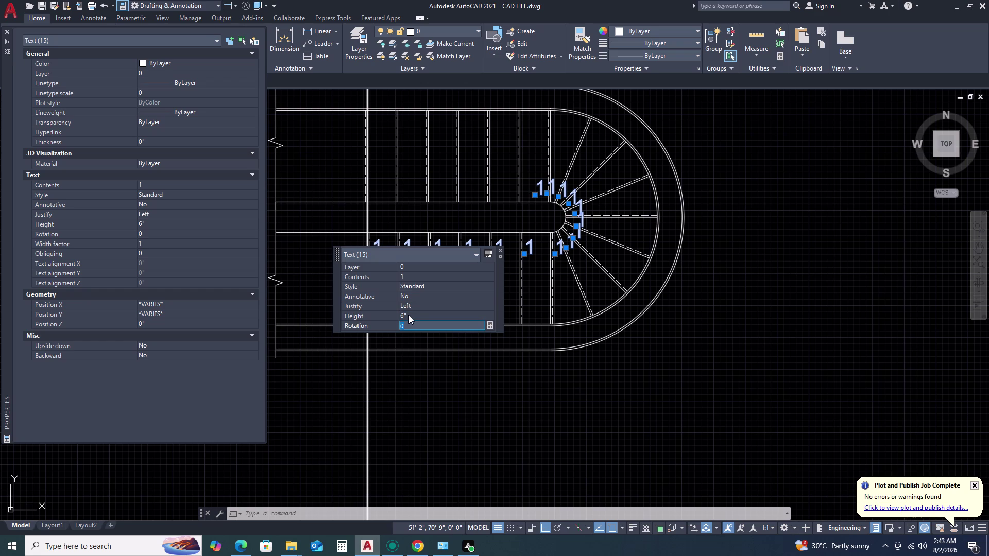
click(408, 315)
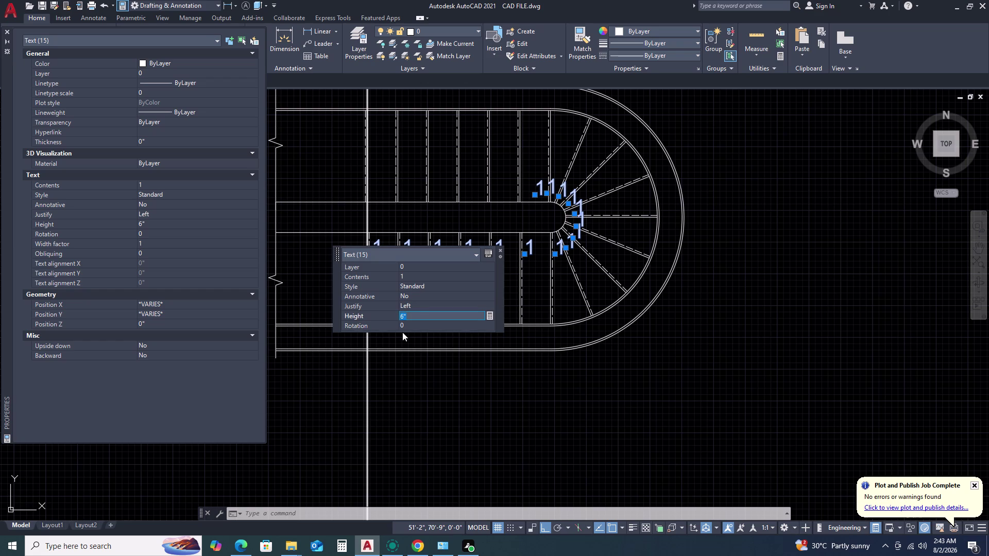
key(Left)
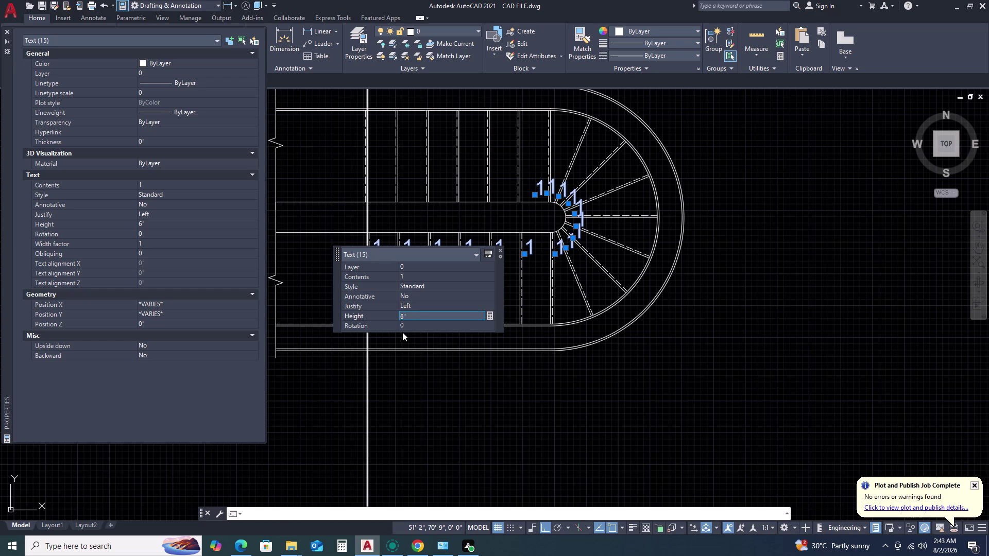
click(406, 319)
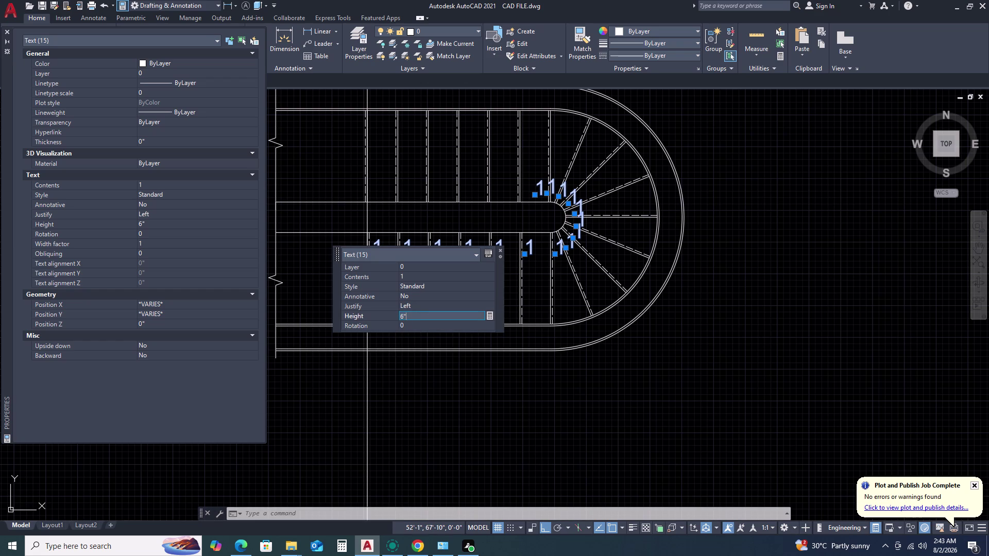
key(BackSpace)
key(BackSpace)
key(BackSpace)
key(Left)
key(Return)
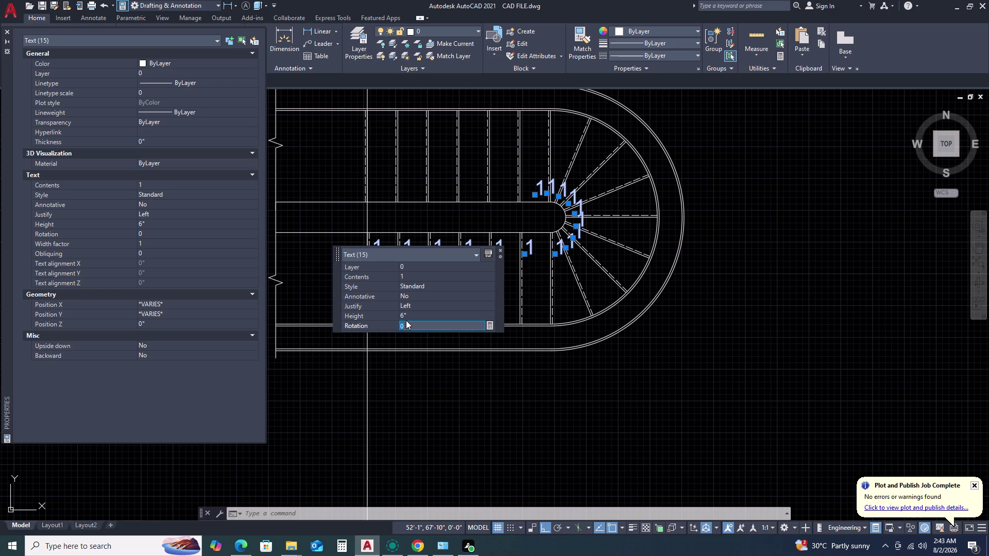
key(Up)
key(Up)
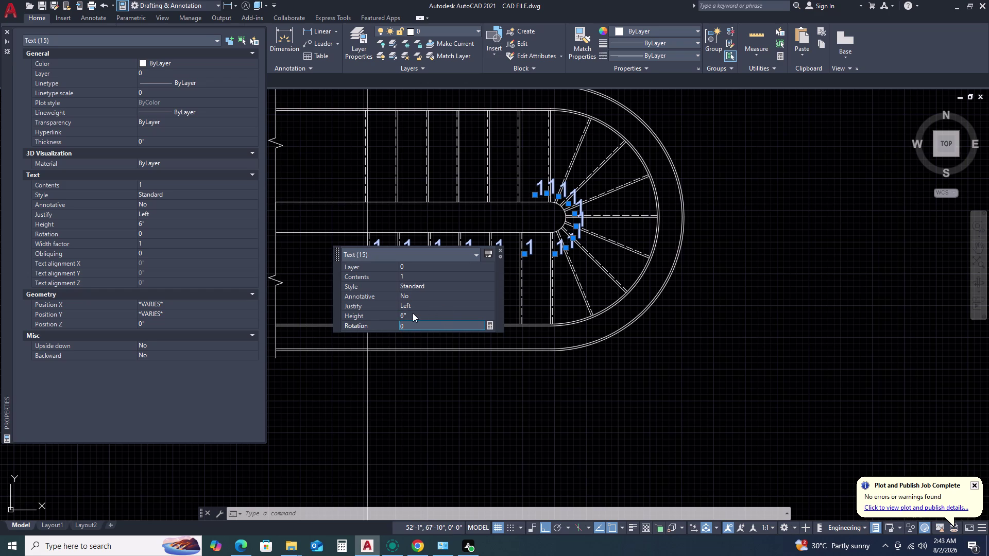
Type 4 into the height field, then close the Quick Properties panel.
double_click(412, 313)
click(410, 313)
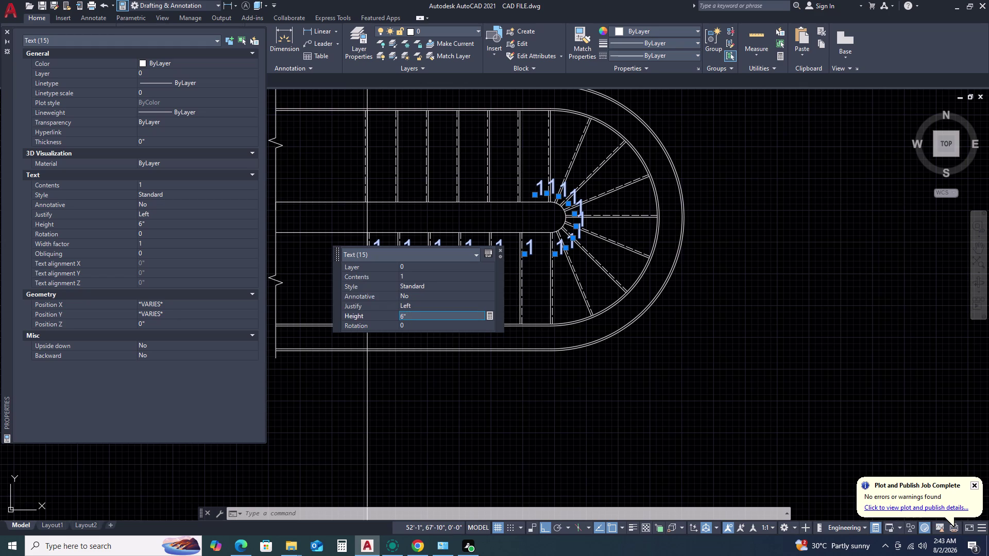
click(408, 324)
click(408, 312)
key(Left)
key(Return)
key(Return)
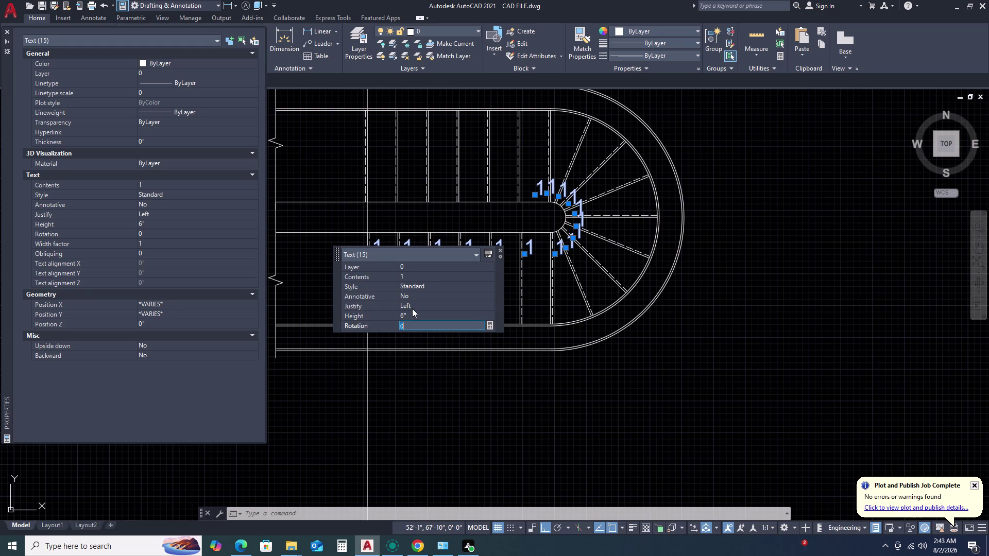
key(Return)
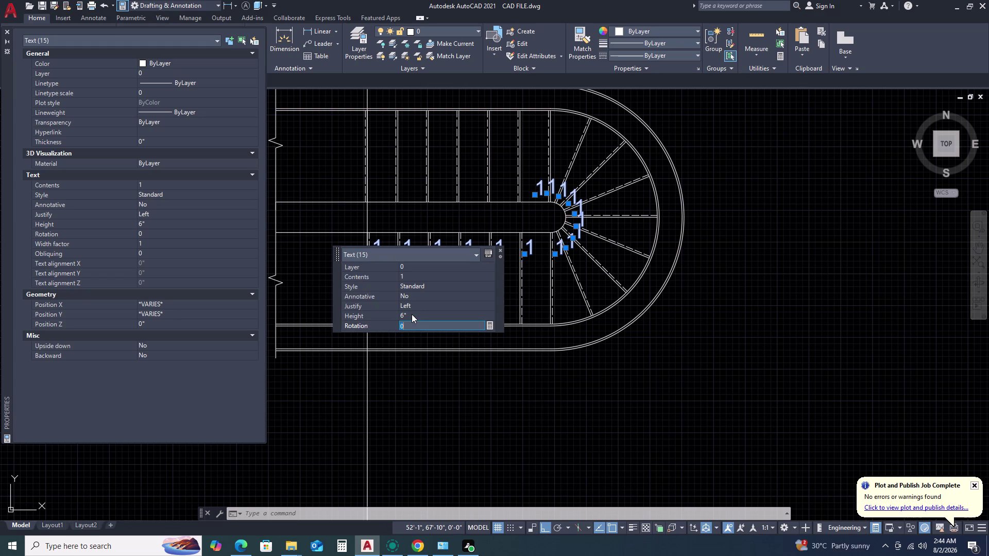
click(412, 314)
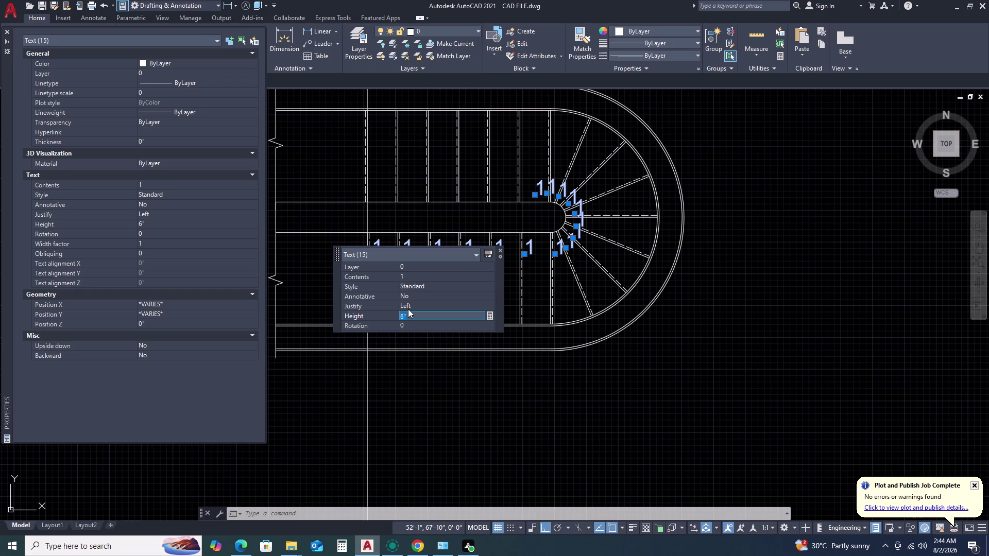
key(BackSpace)
text(4)
key(space)
click(499, 249)
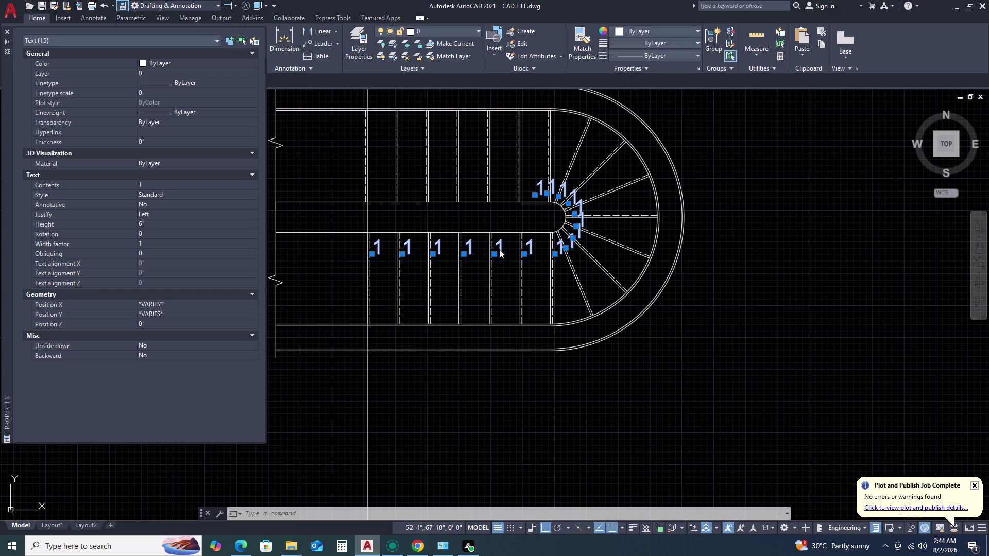